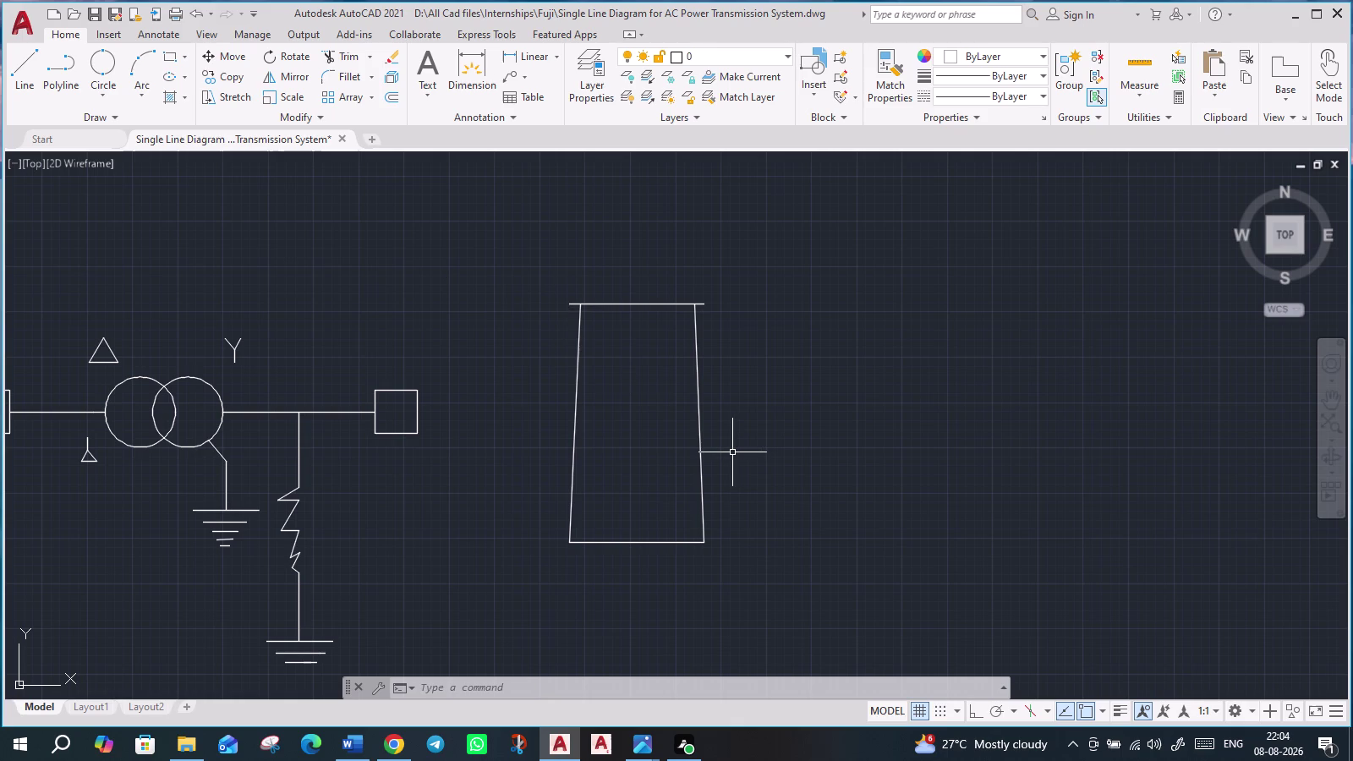
Set the offset distance by picking two points above the tower's top edge.
scroll(down, 3)
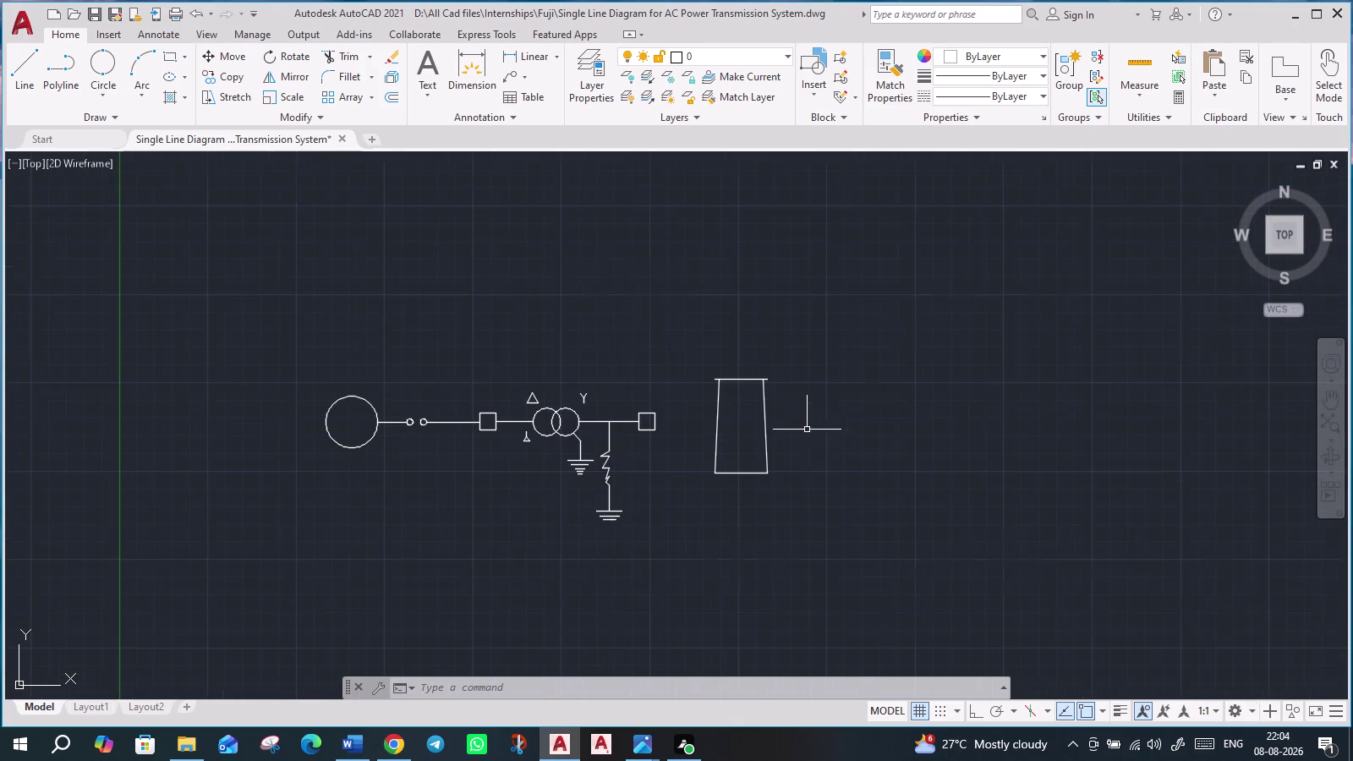
middle_drag(811, 469, 775, 605)
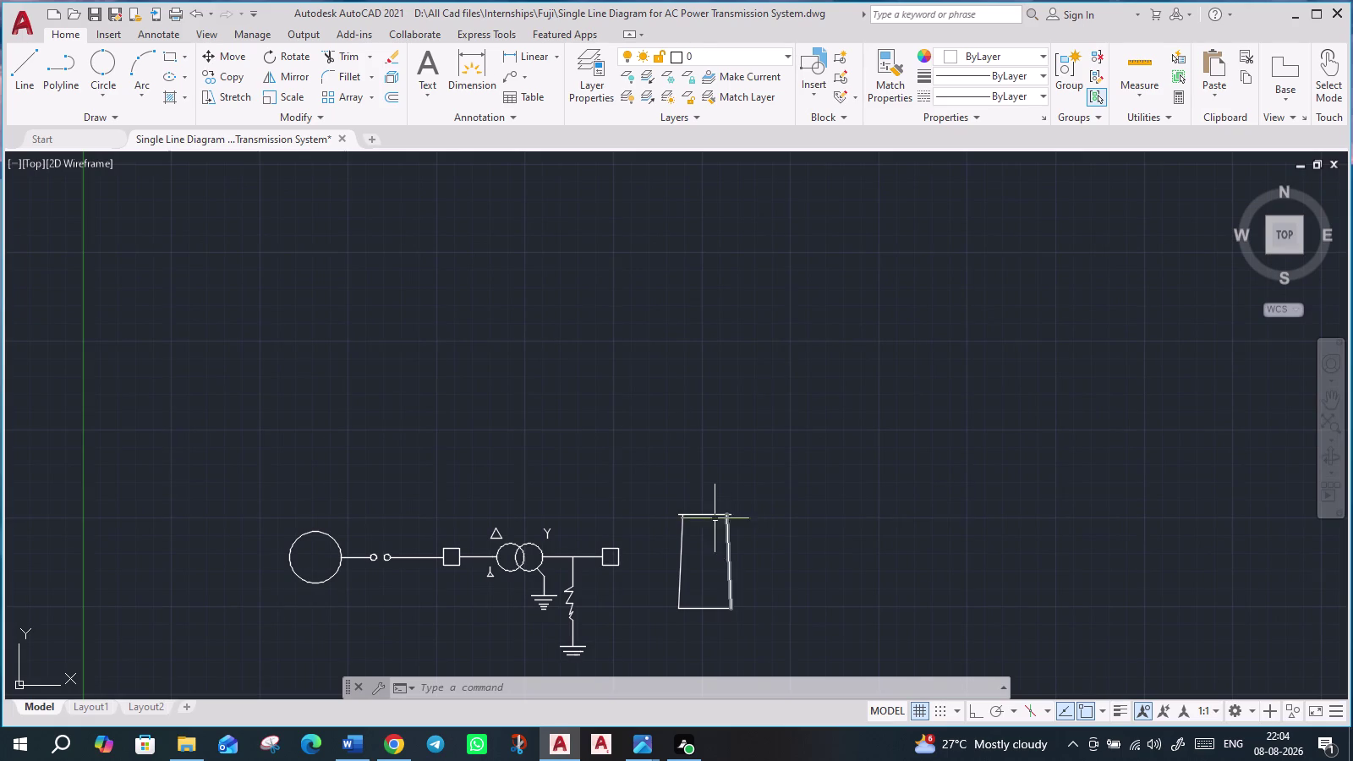
click(708, 515)
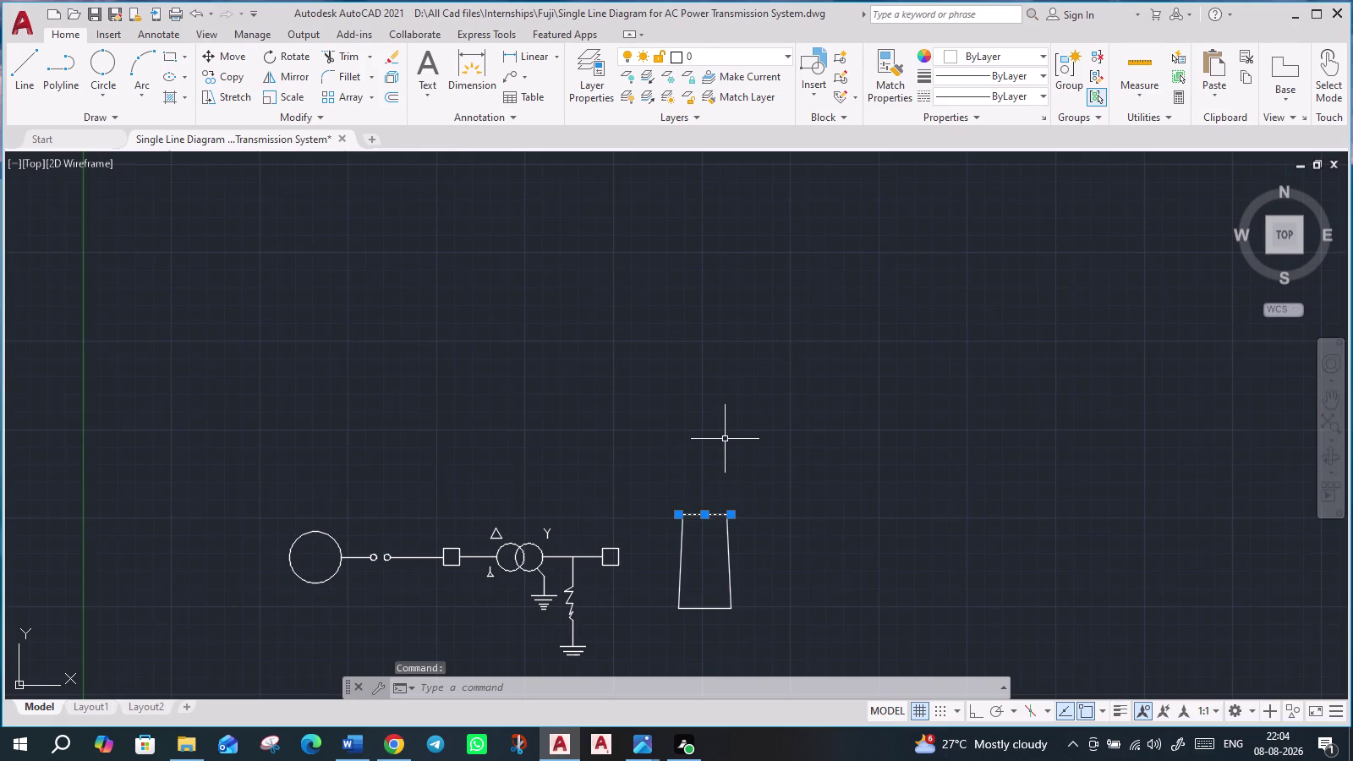
key(o)
key(Return)
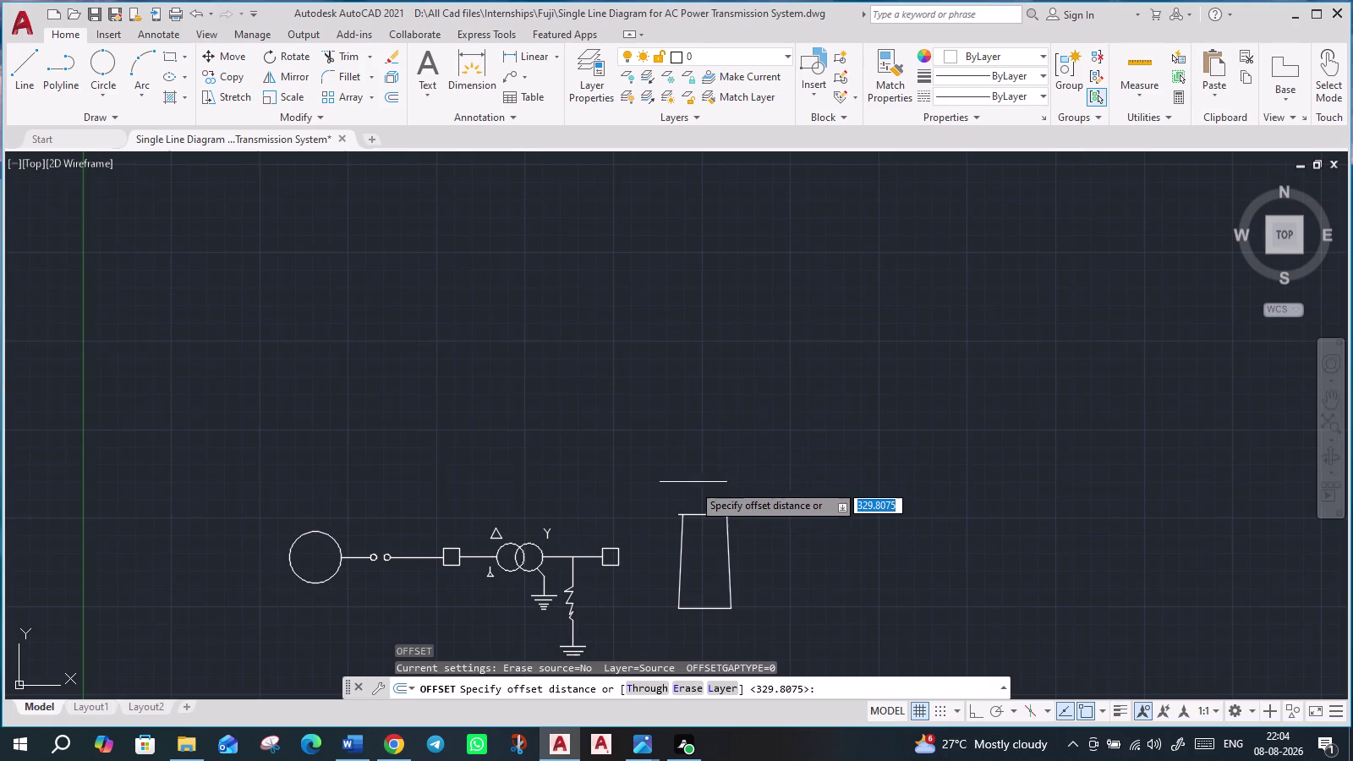
click(701, 517)
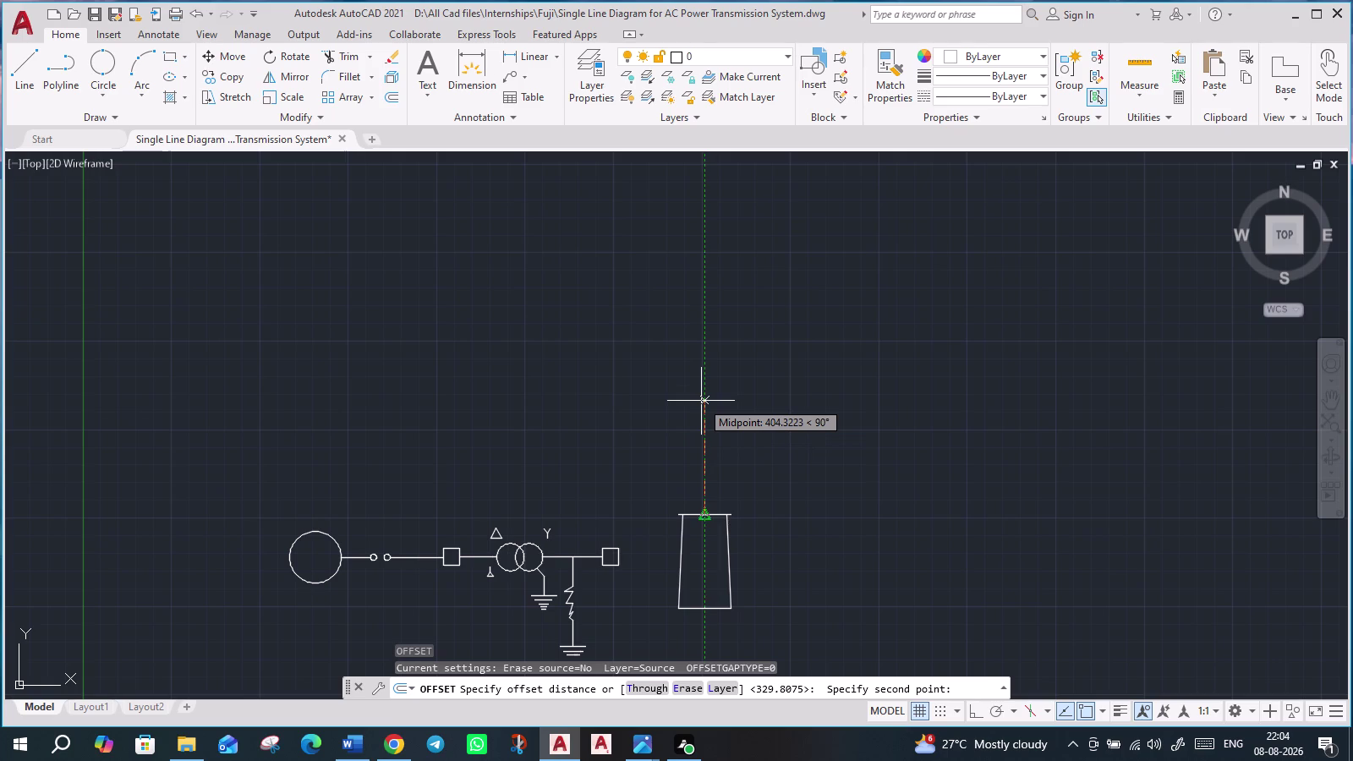
click(701, 401)
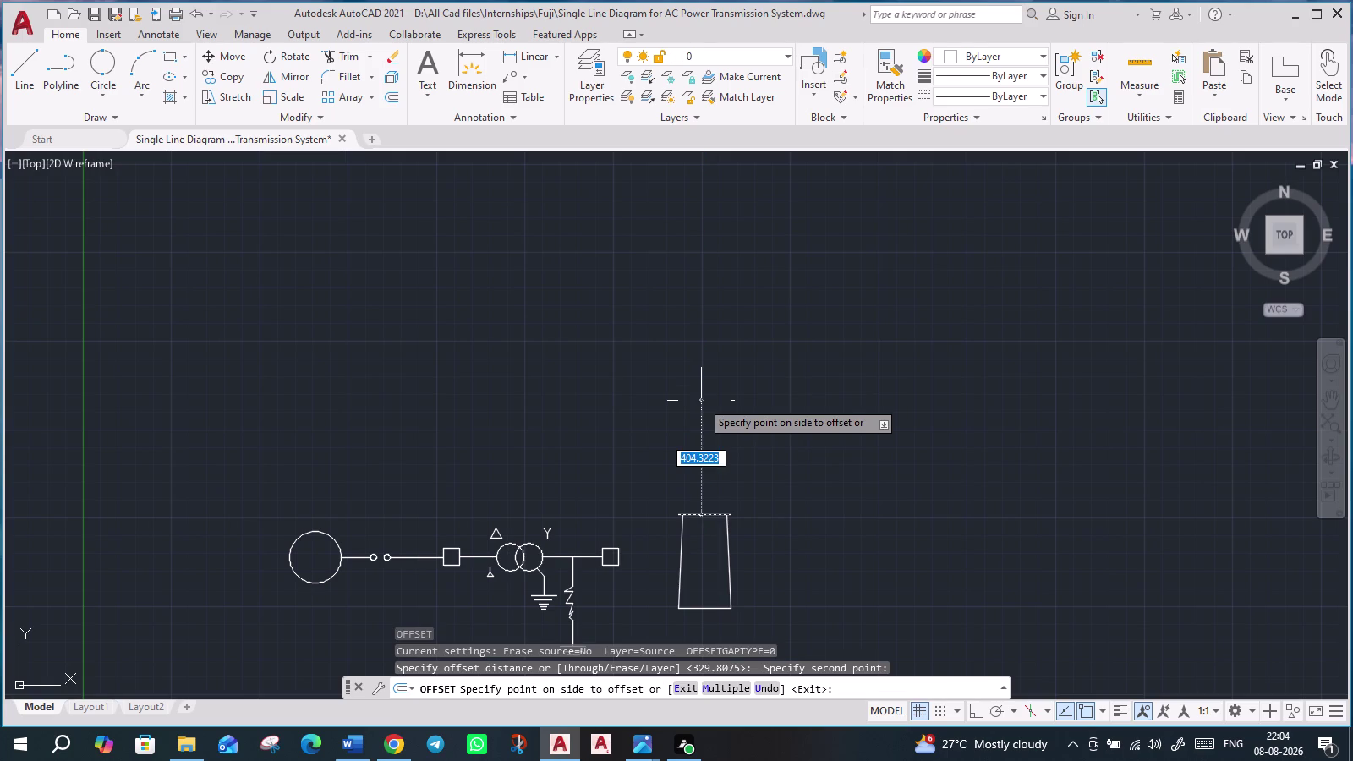
key(Return)
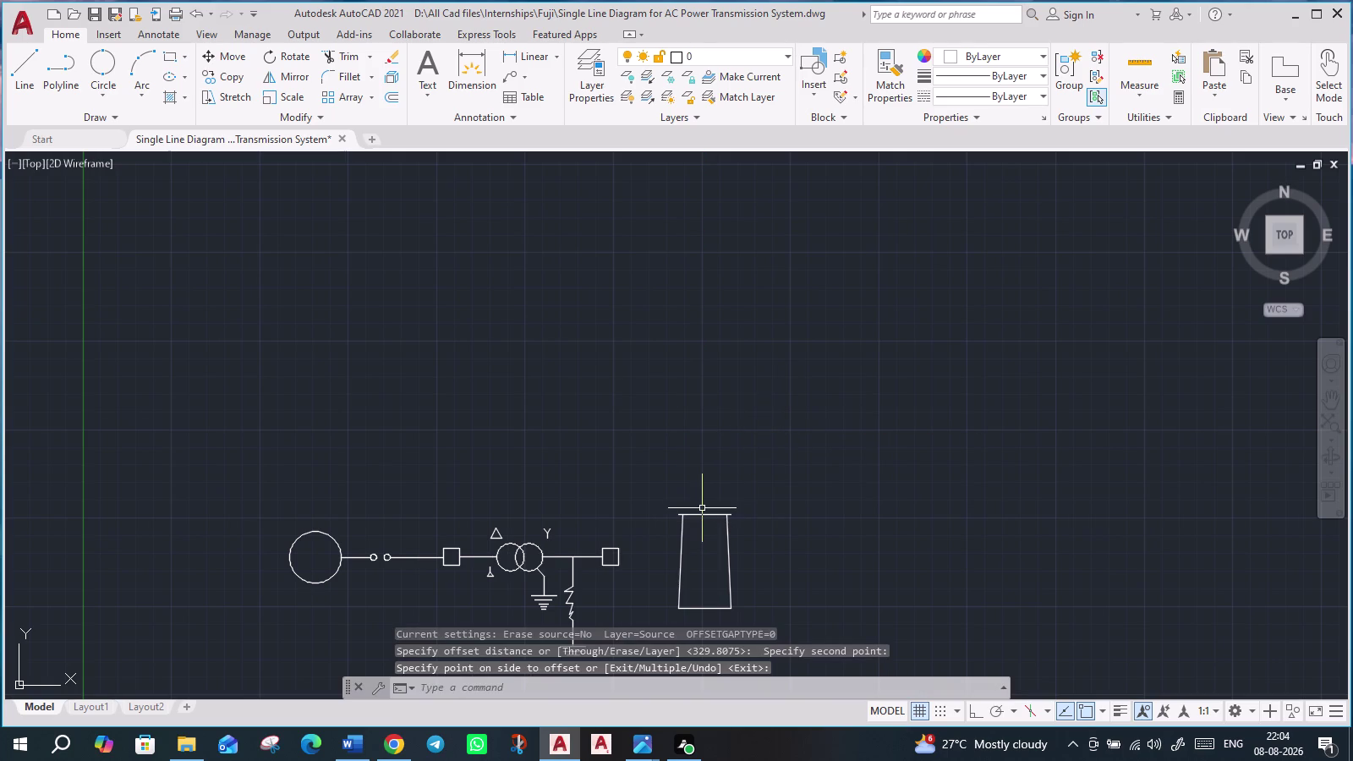
Offset the tower's top edge 404.3223 units upward.
key(o)
key(Return)
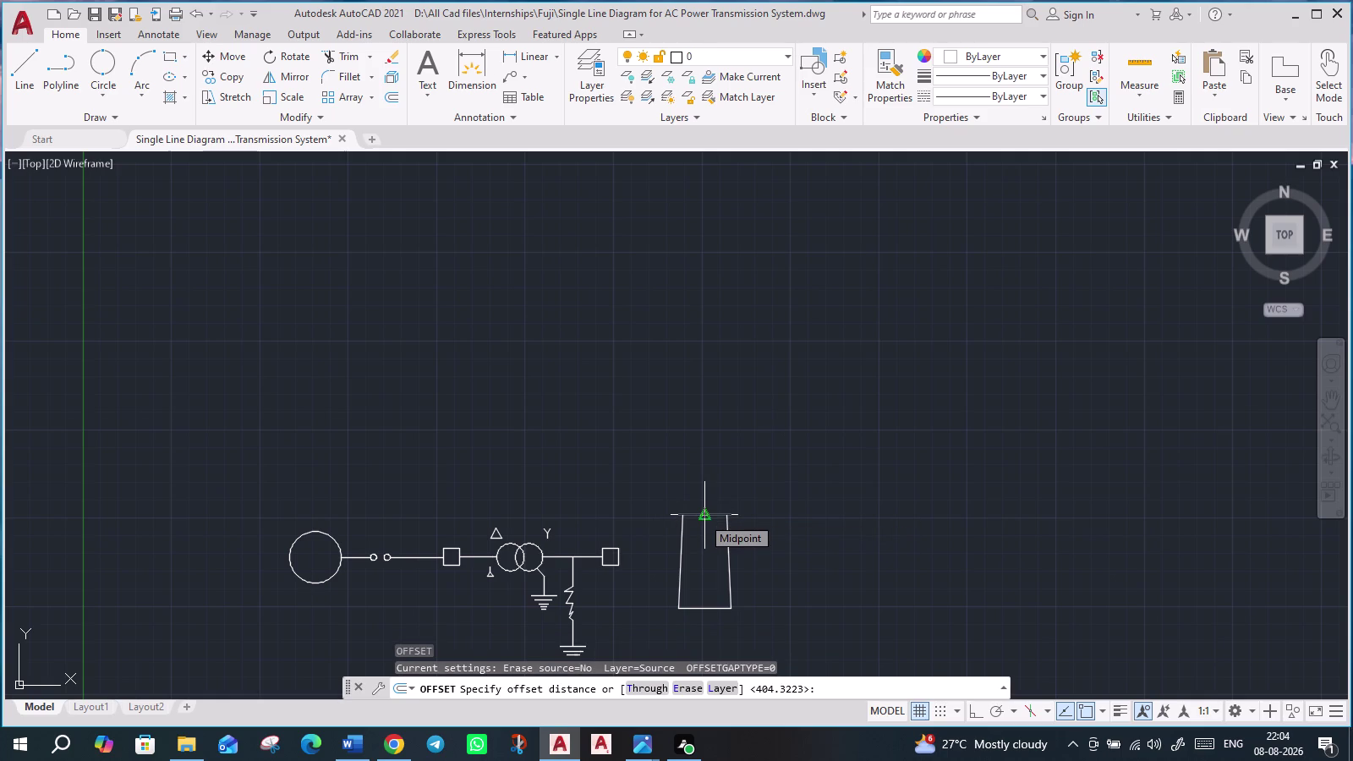
key(Return)
click(707, 516)
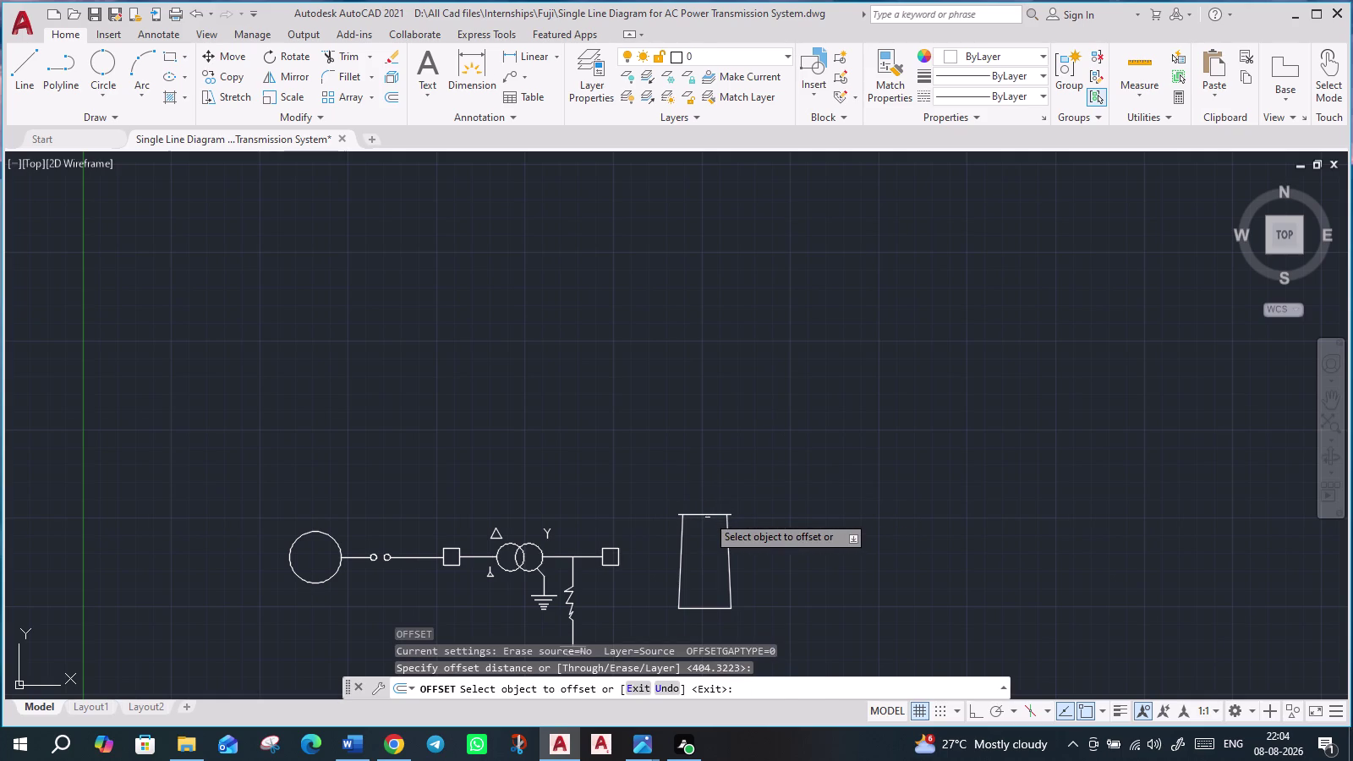
click(730, 364)
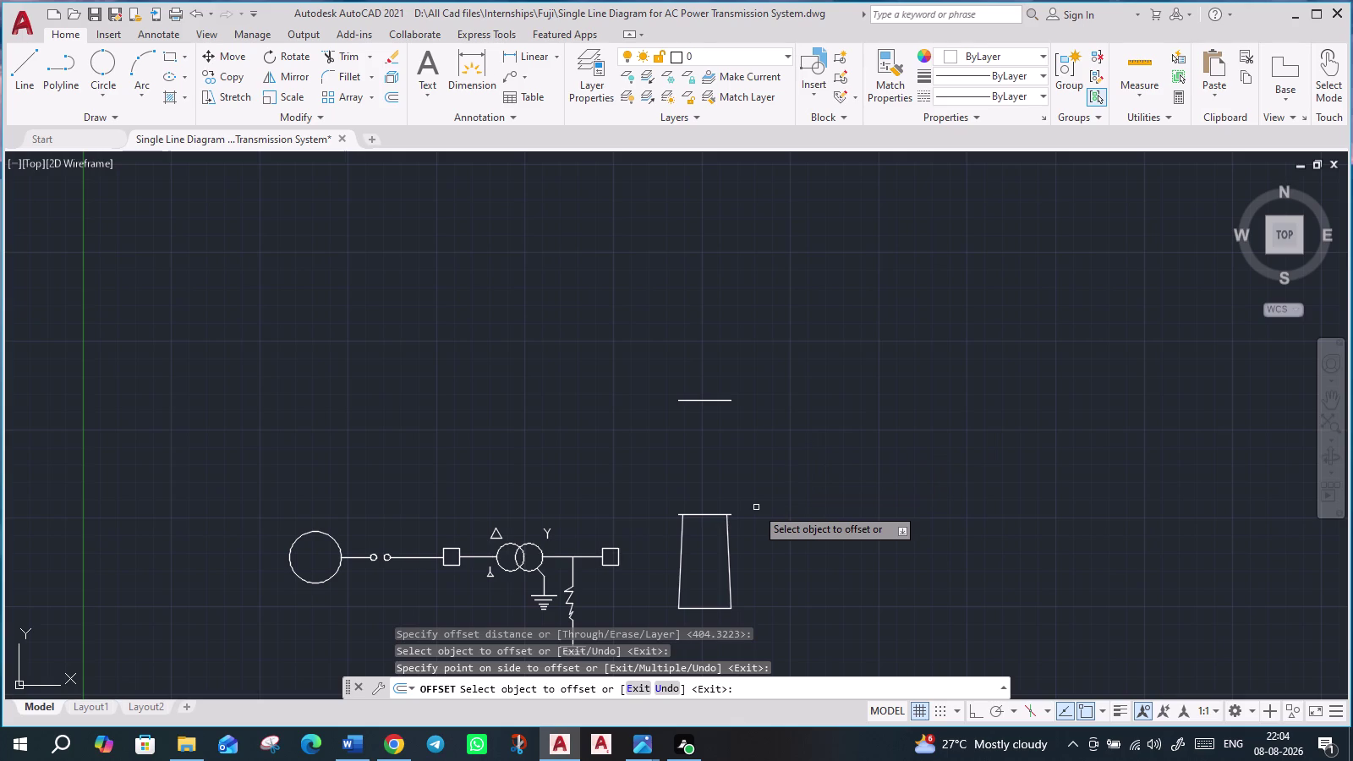
key(Escape)
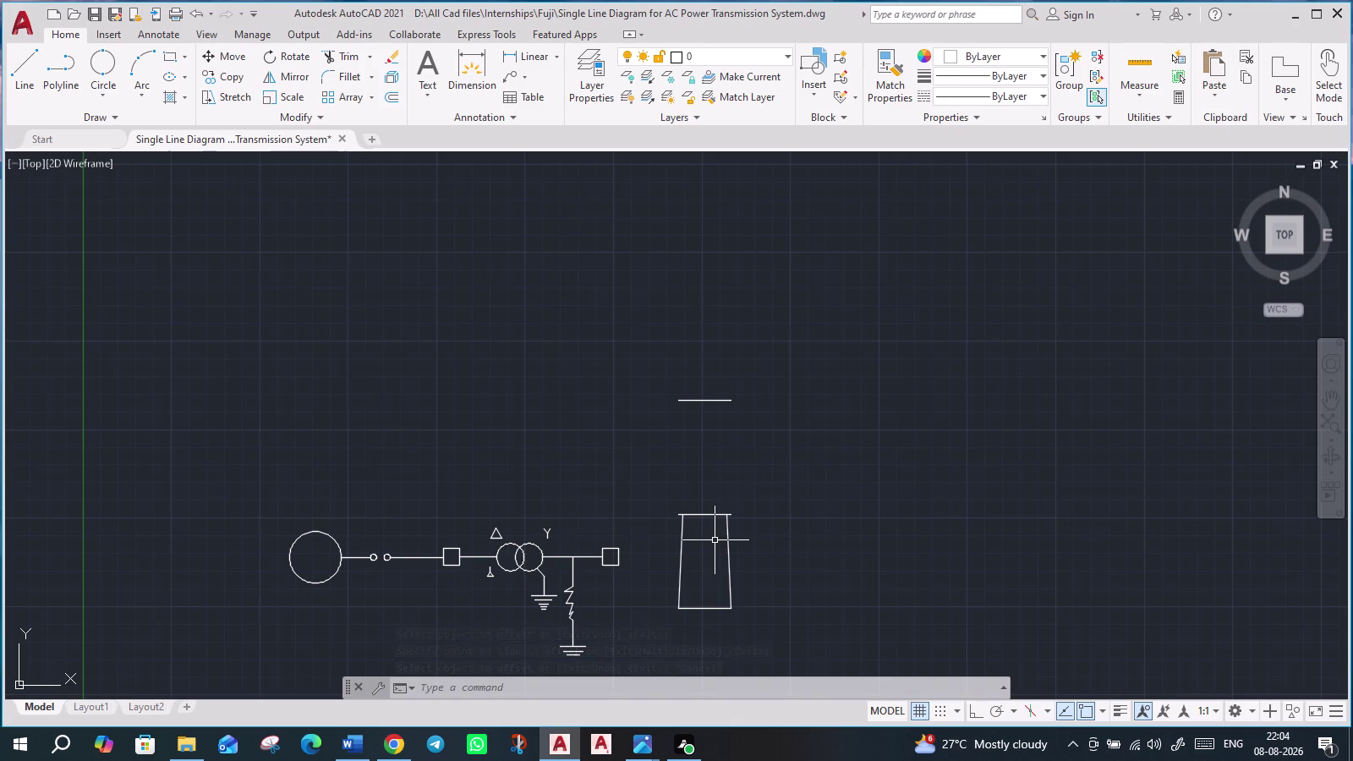
scroll(up, 3)
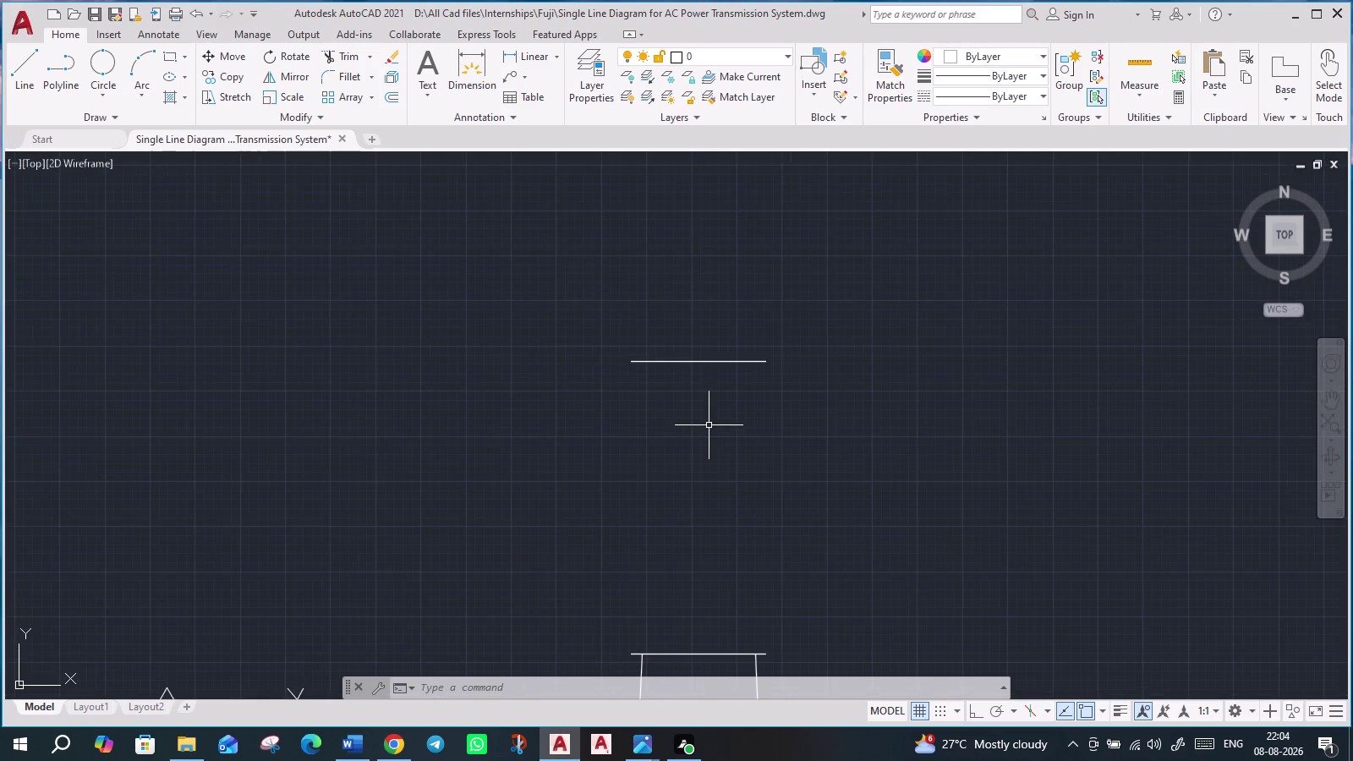
scroll(down, 3)
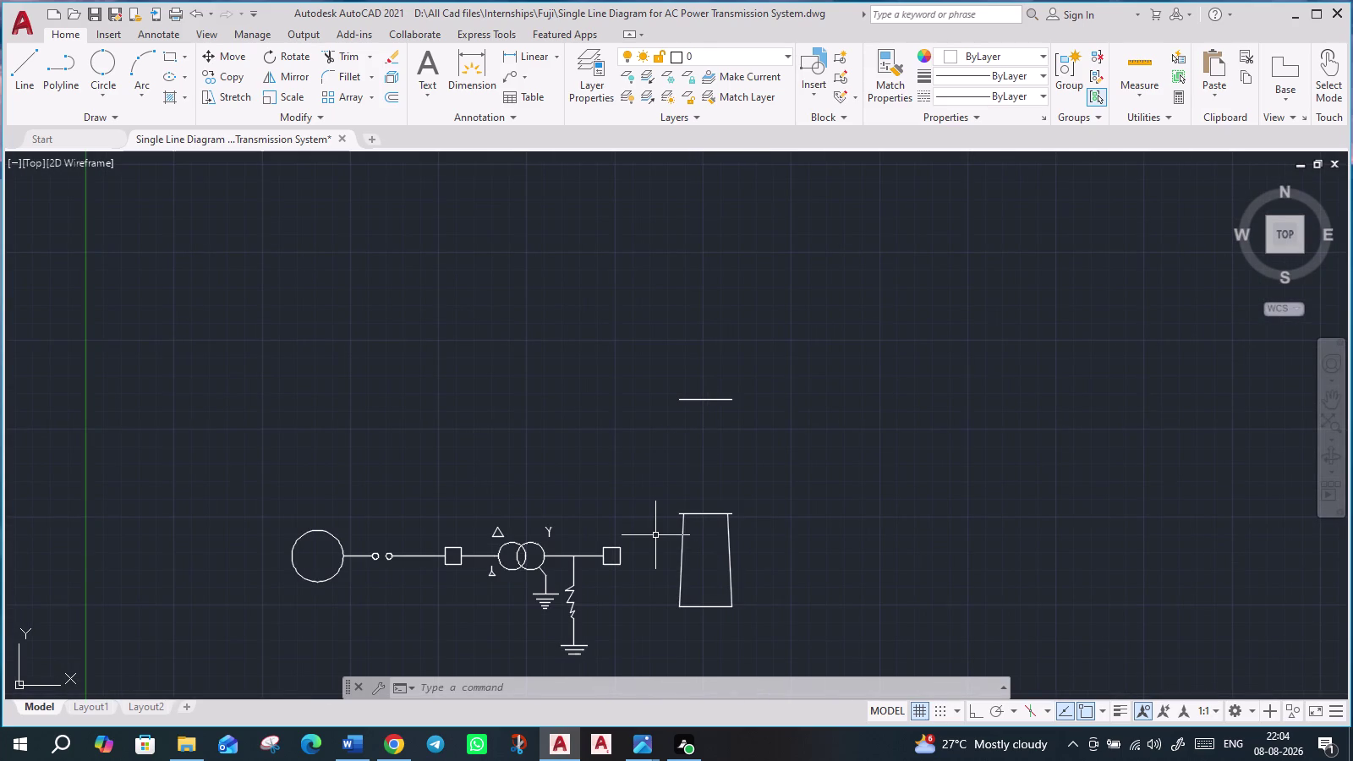
key(l)
key(Return)
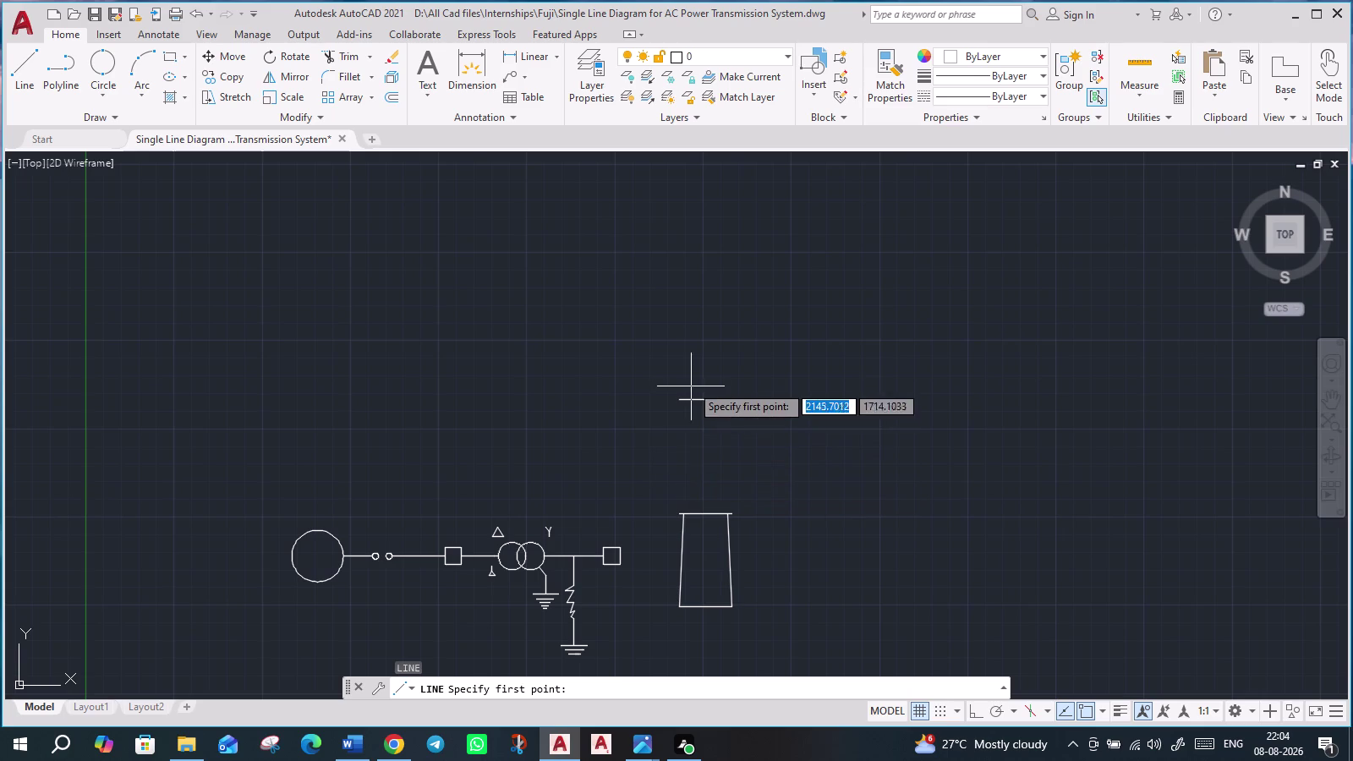
Draw the left slanted side from the tower's top edge up to the raised line.
scroll(up, 3)
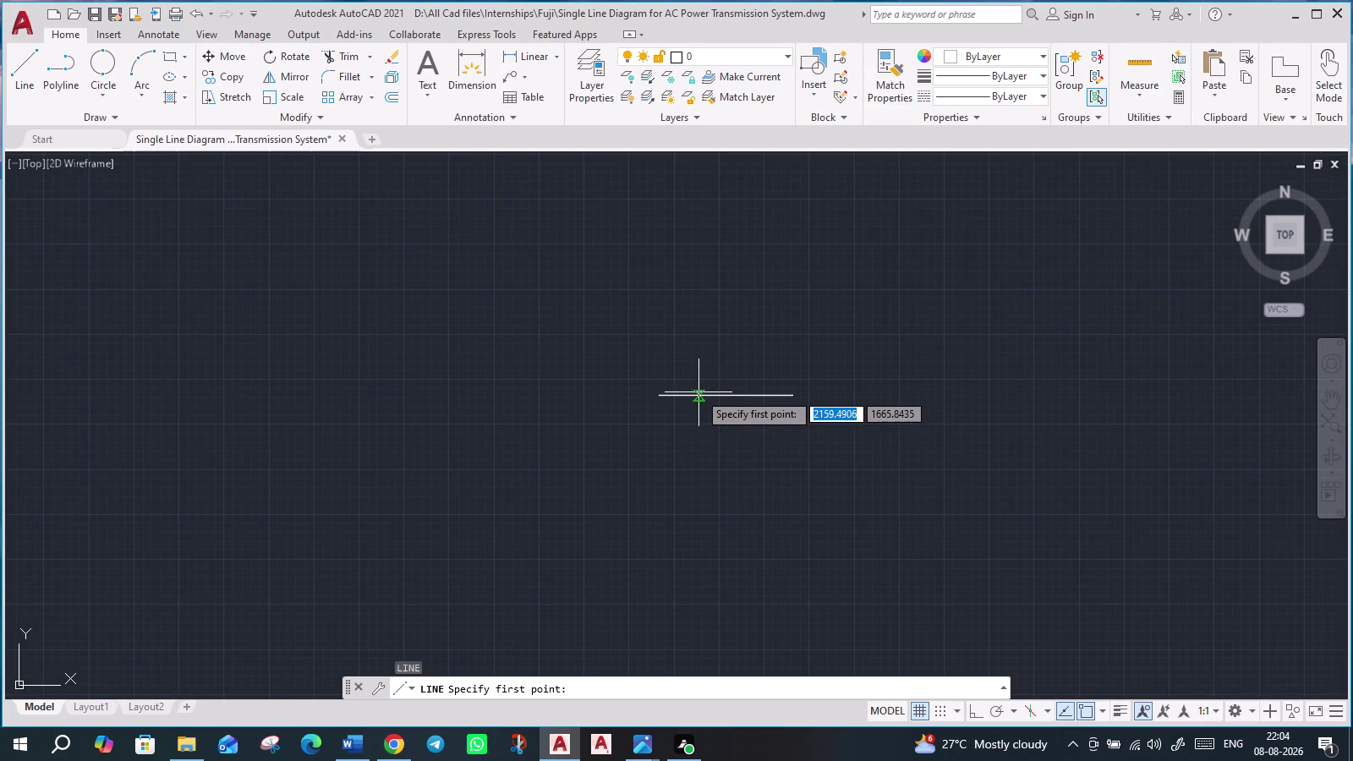
scroll(down, 3)
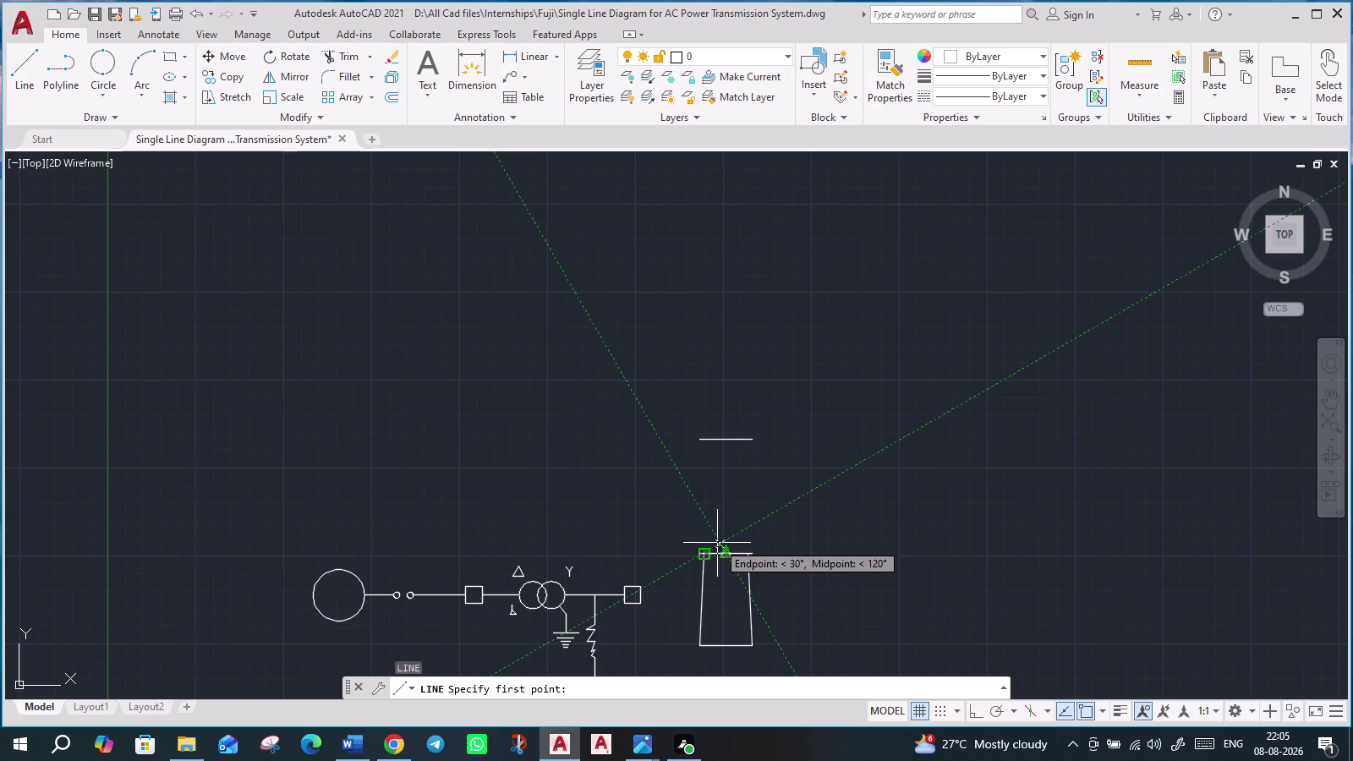
click(708, 554)
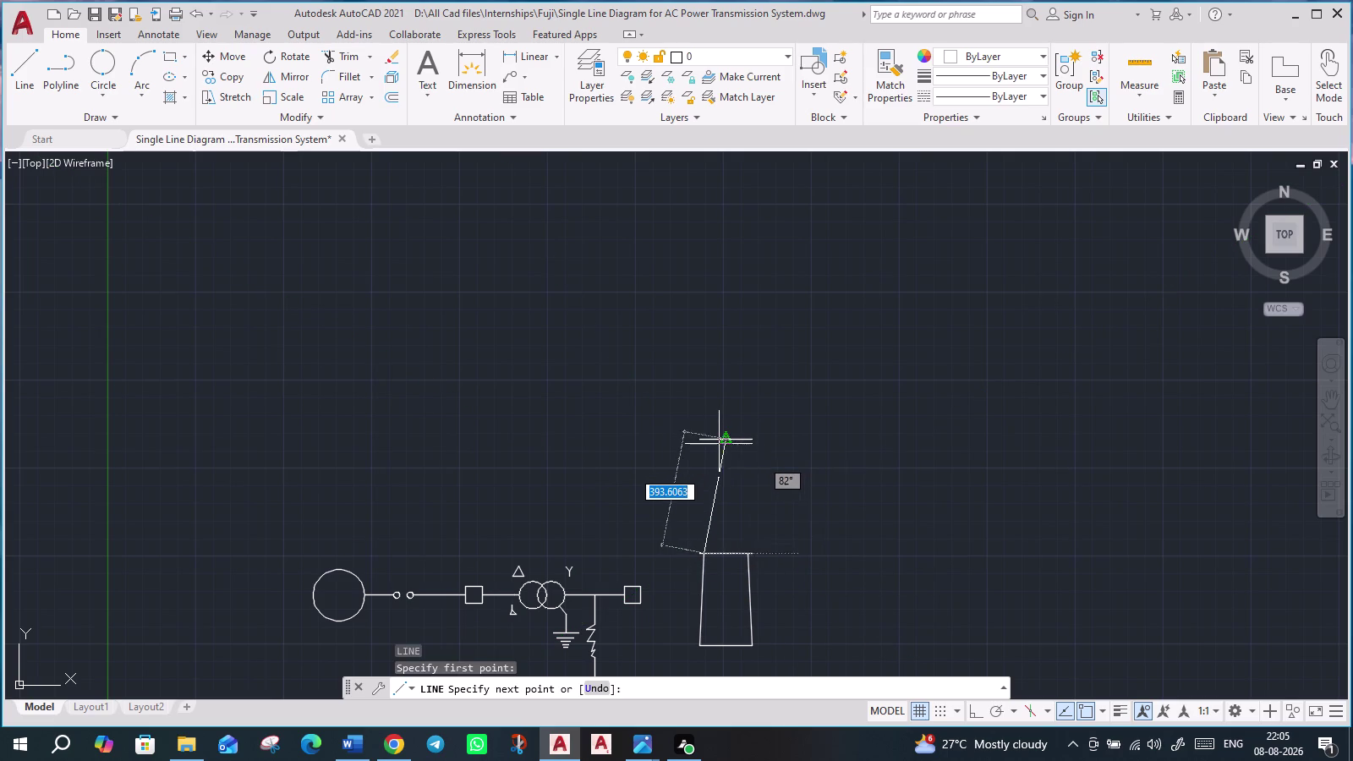
scroll(up, 3)
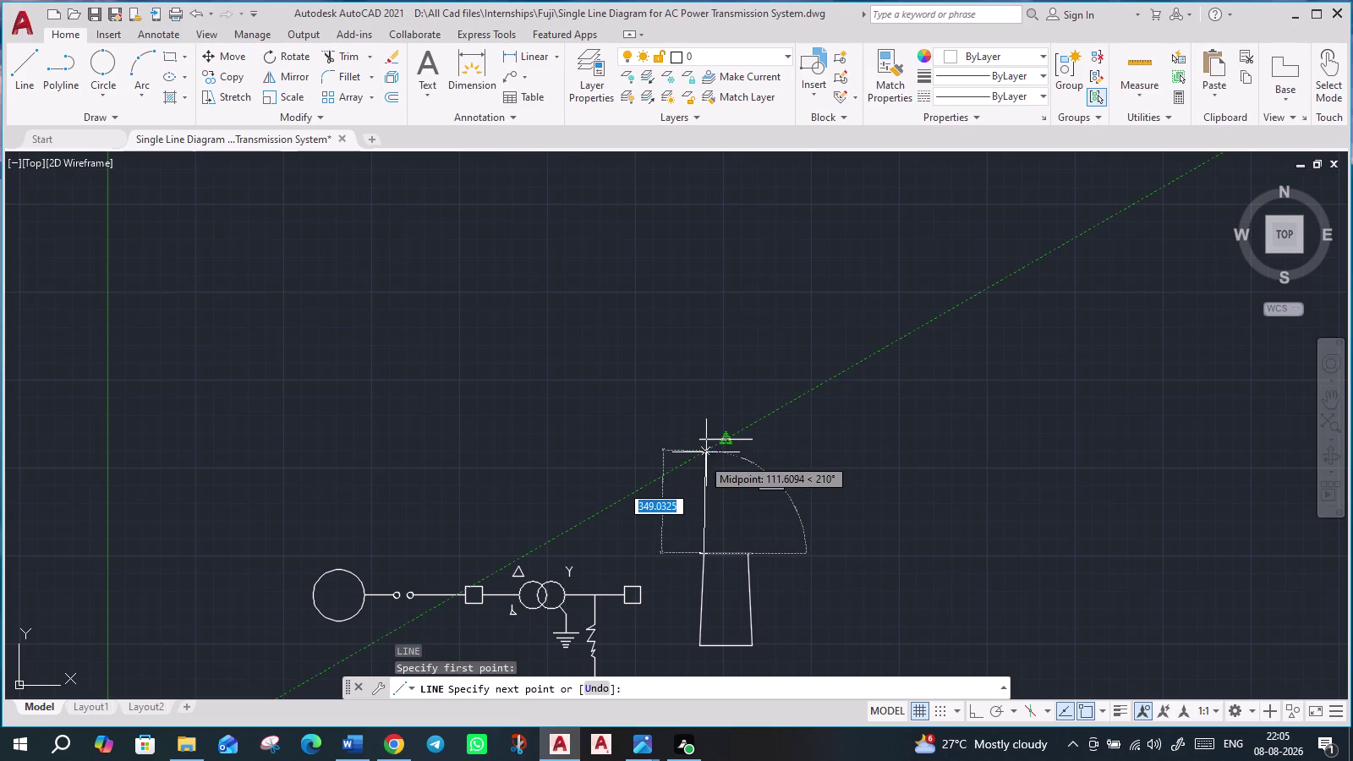
scroll(up, 3)
scroll(up, 3)
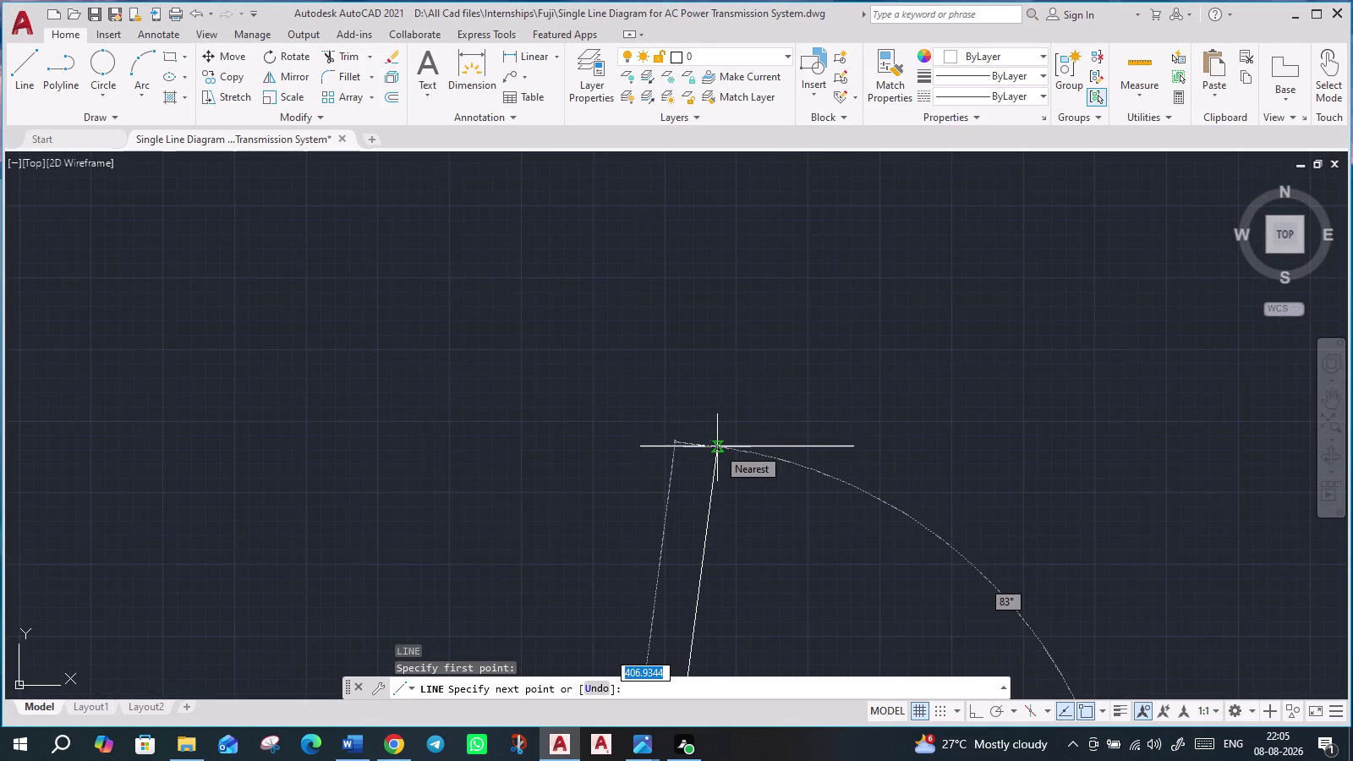
click(717, 447)
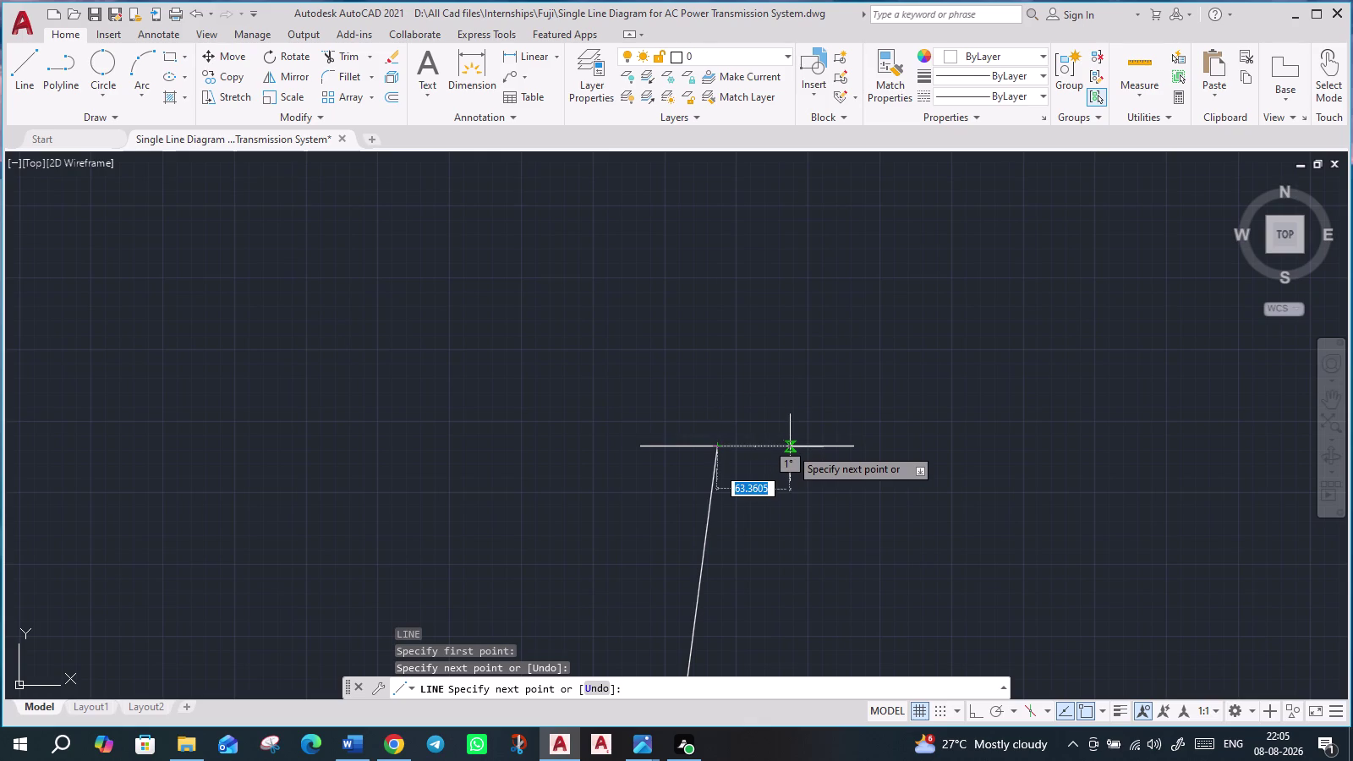
Continue along the raised line, then down the right slanted side to the middle crossbar.
click(790, 448)
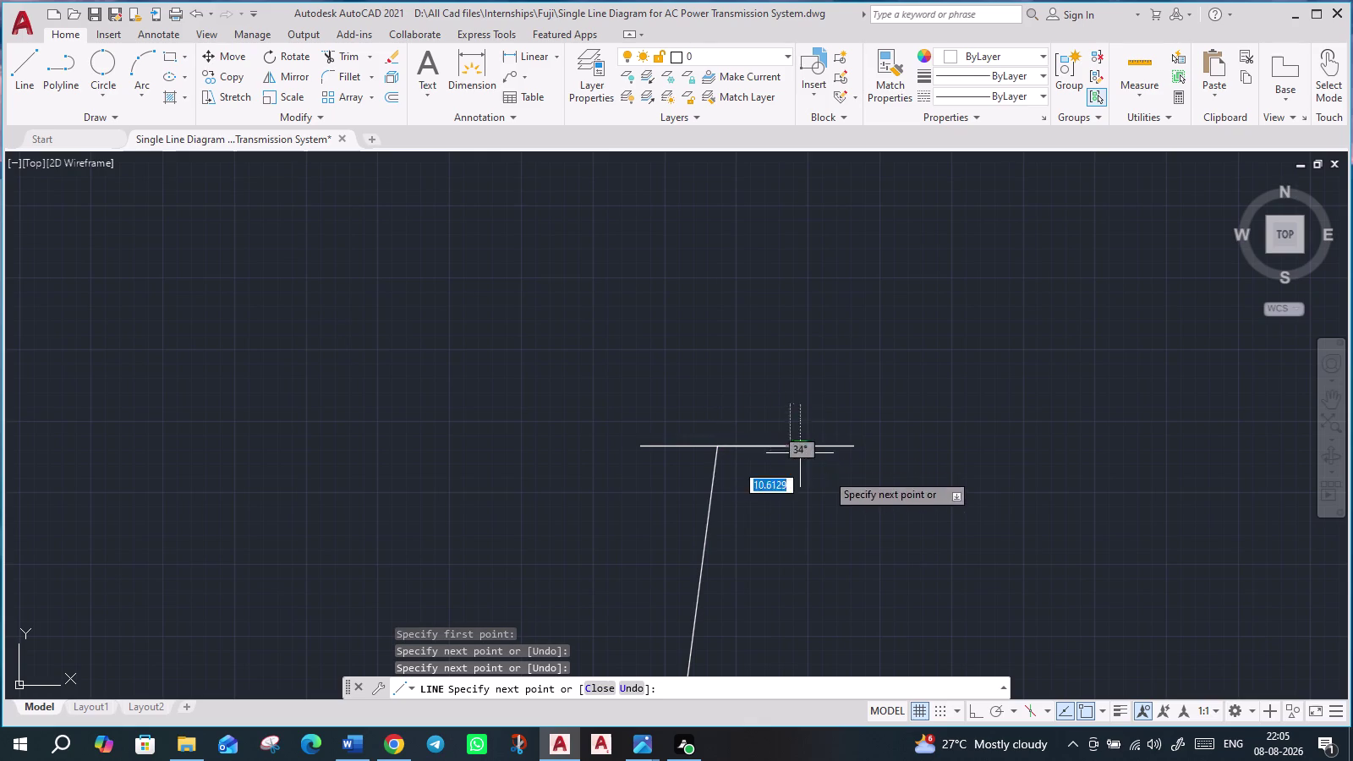
middle_drag(796, 578, 795, 386)
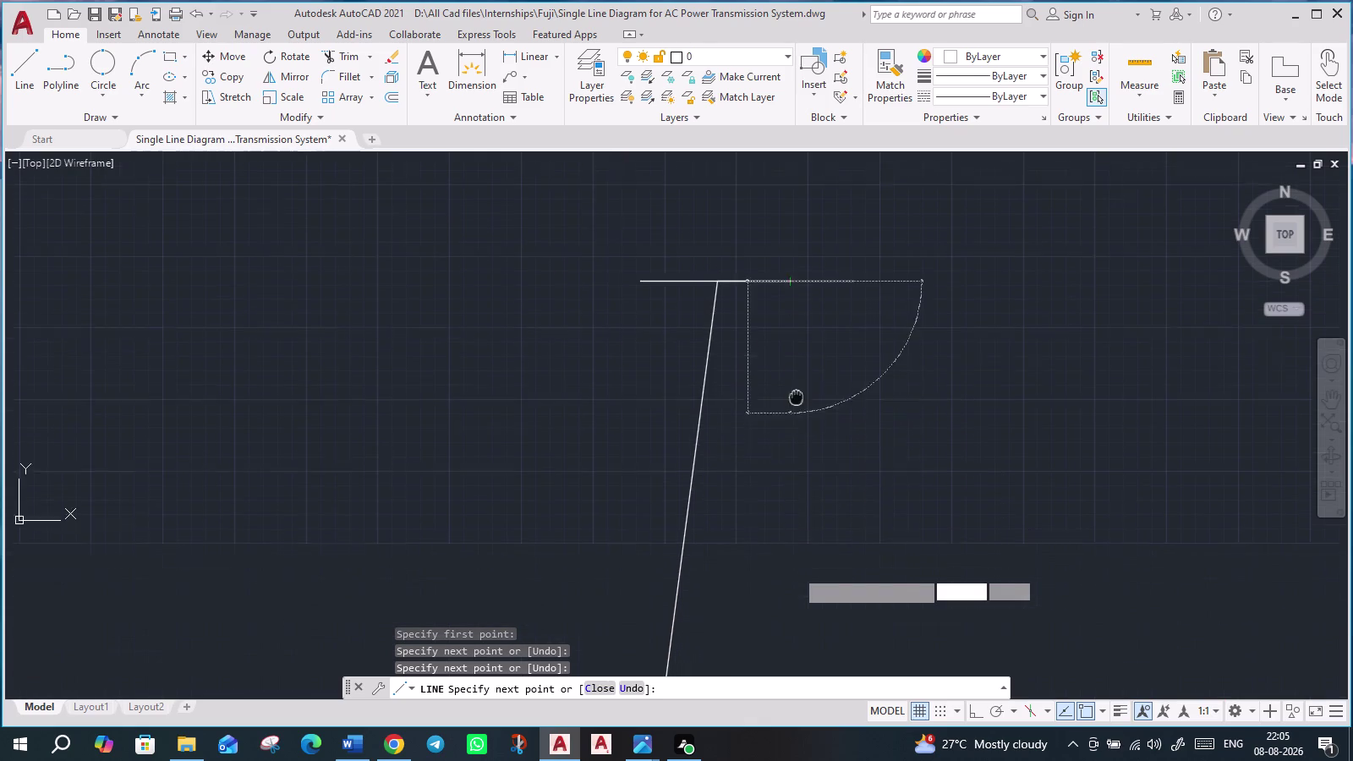
middle_drag(796, 386, 796, 355)
scroll(down, 3)
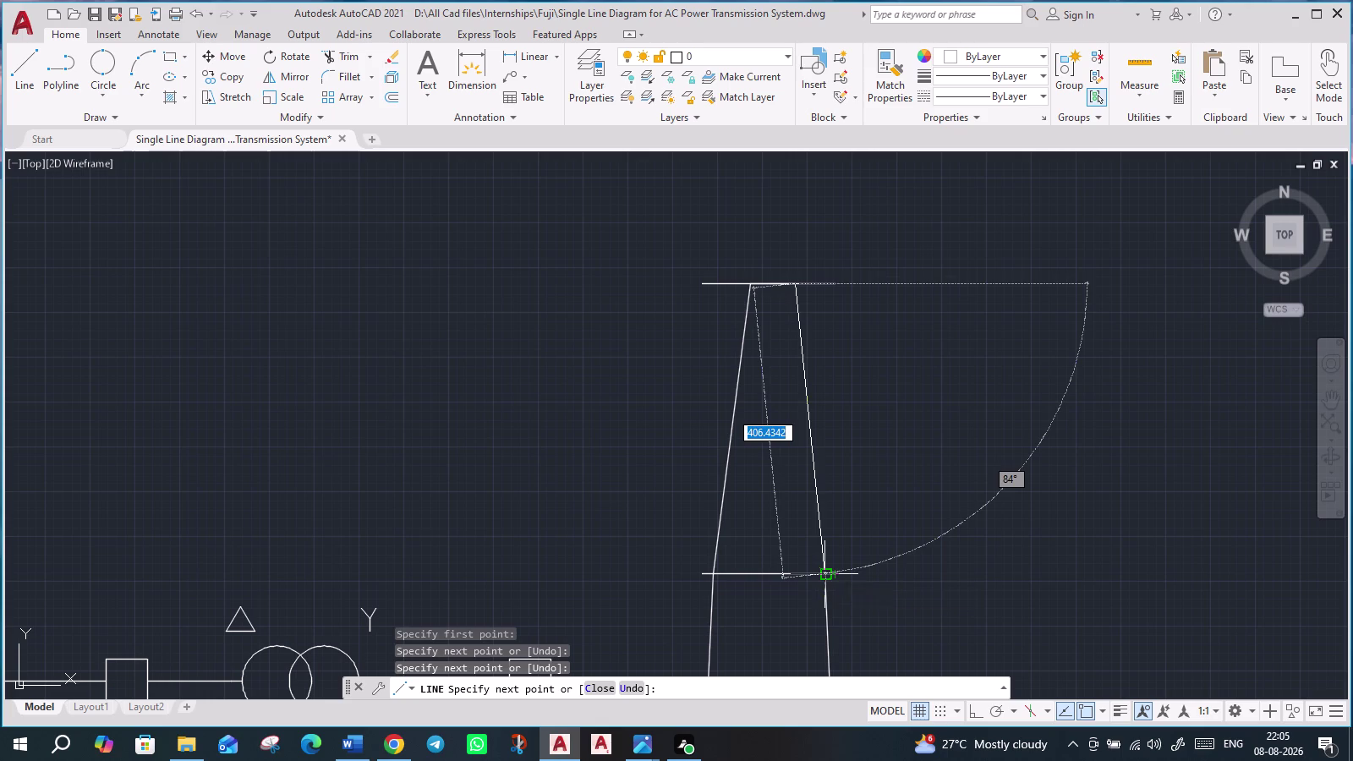
click(827, 576)
scroll(up, 3)
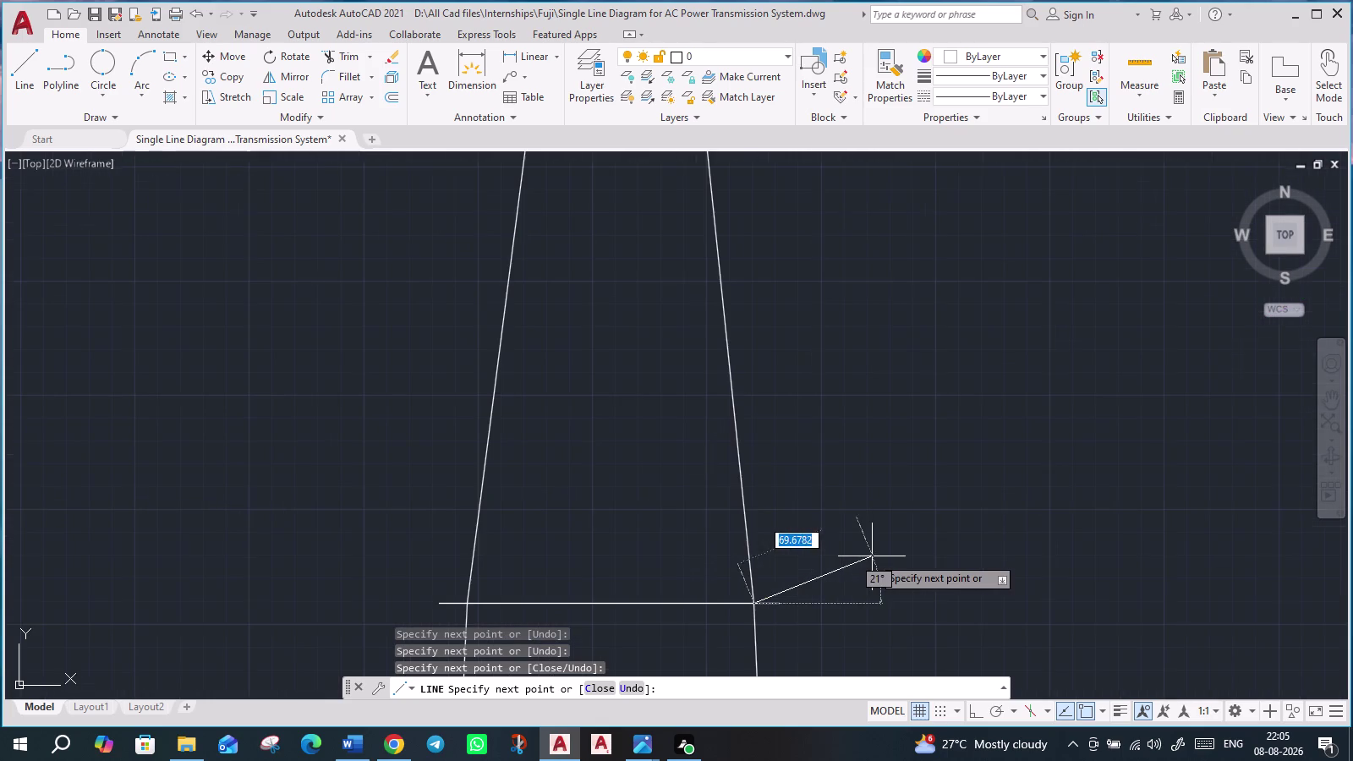
key(Escape)
scroll(down, 3)
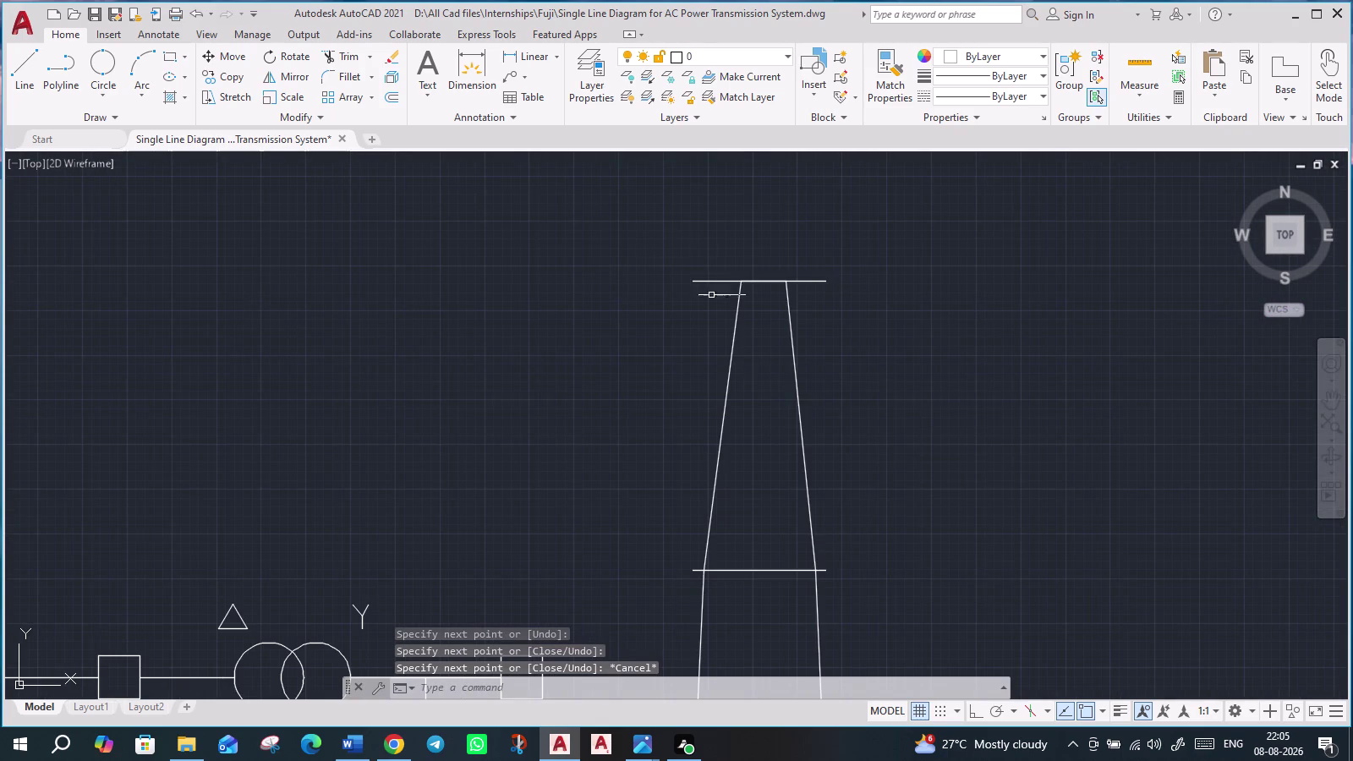
Stretch the left slanted side's top end inward onto the top crossbar.
scroll(up, 3)
middle_drag(1017, 467, 938, 342)
scroll(down, 3)
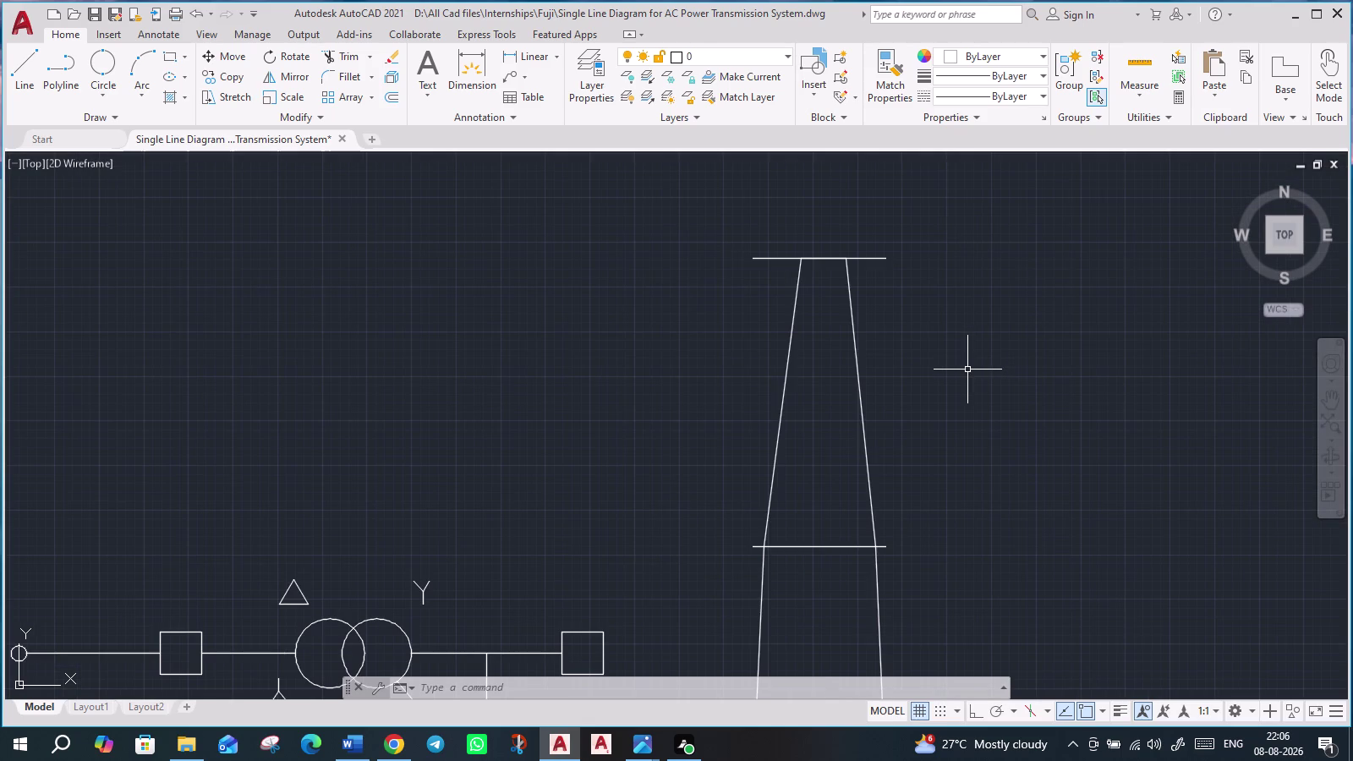
scroll(up, 3)
scroll(down, 3)
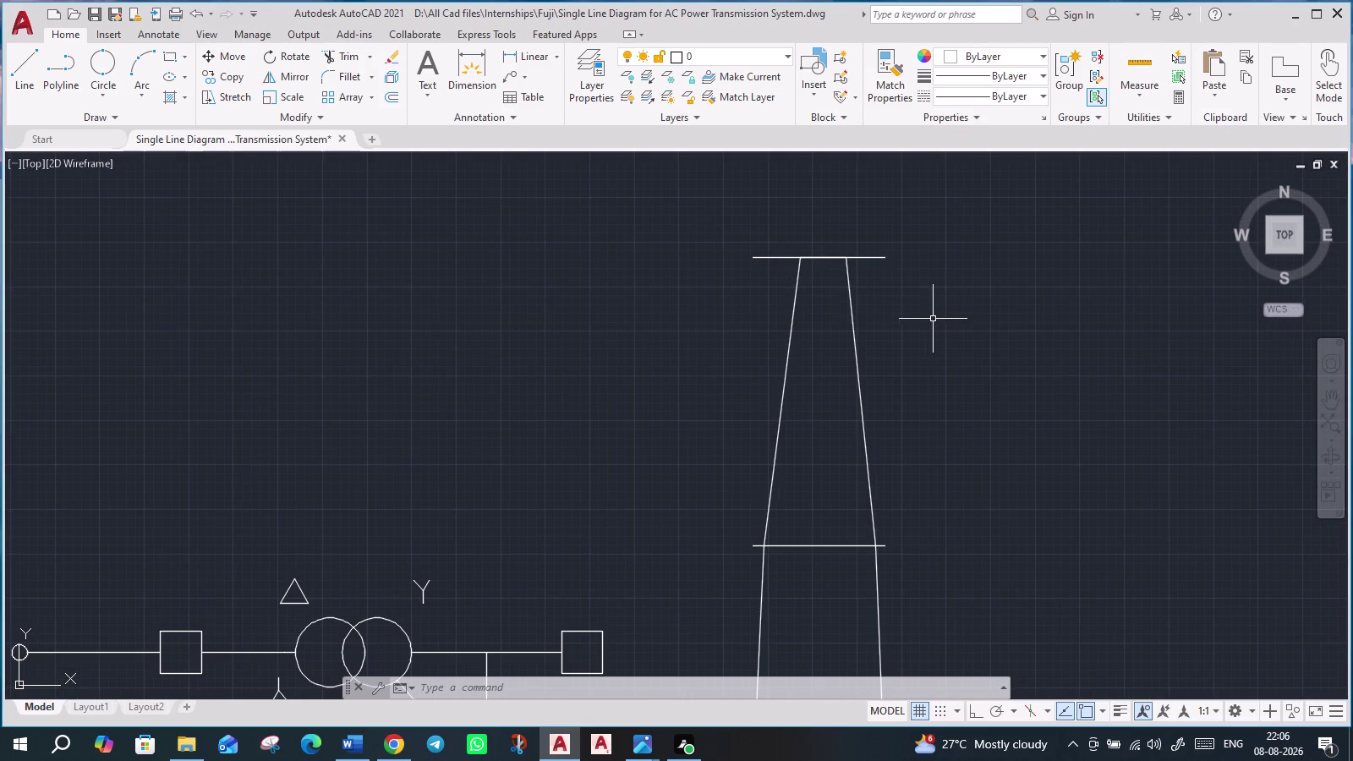
click(795, 284)
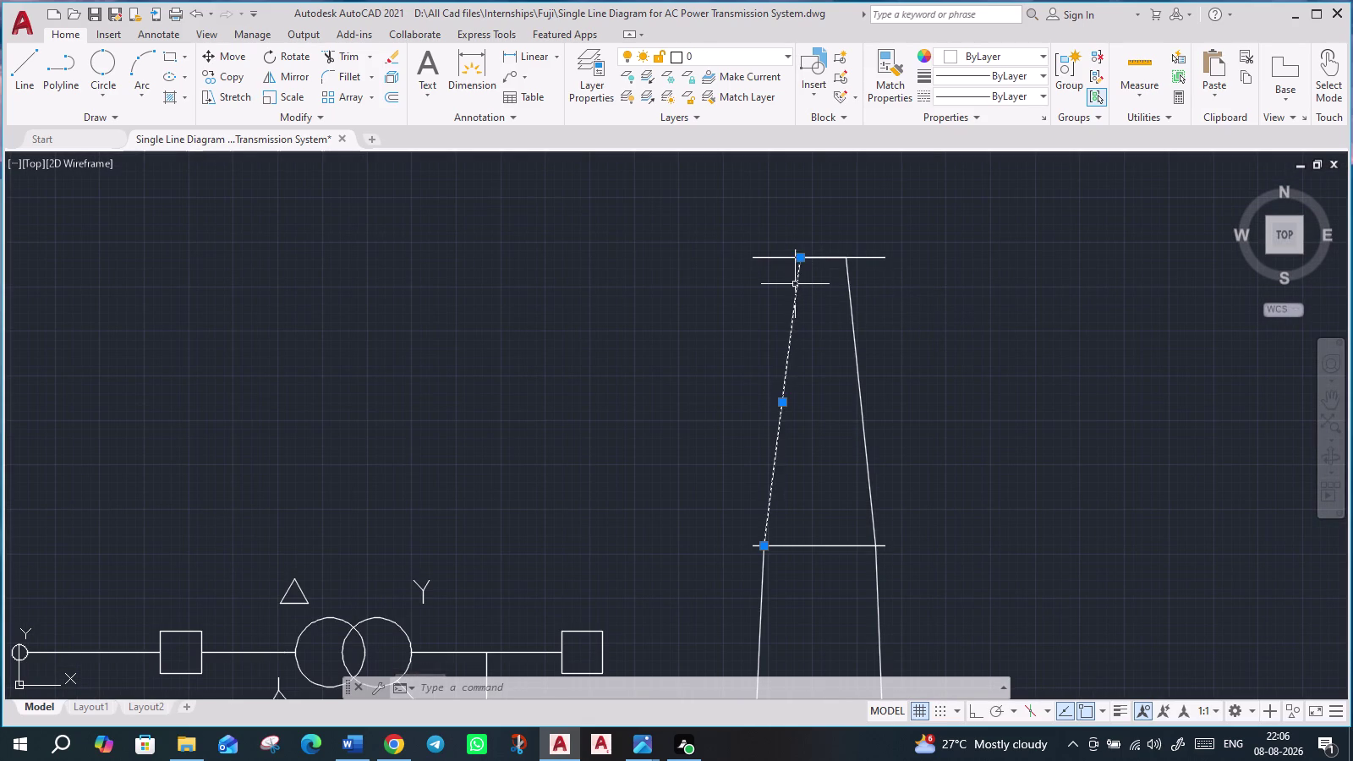
scroll(up, 3)
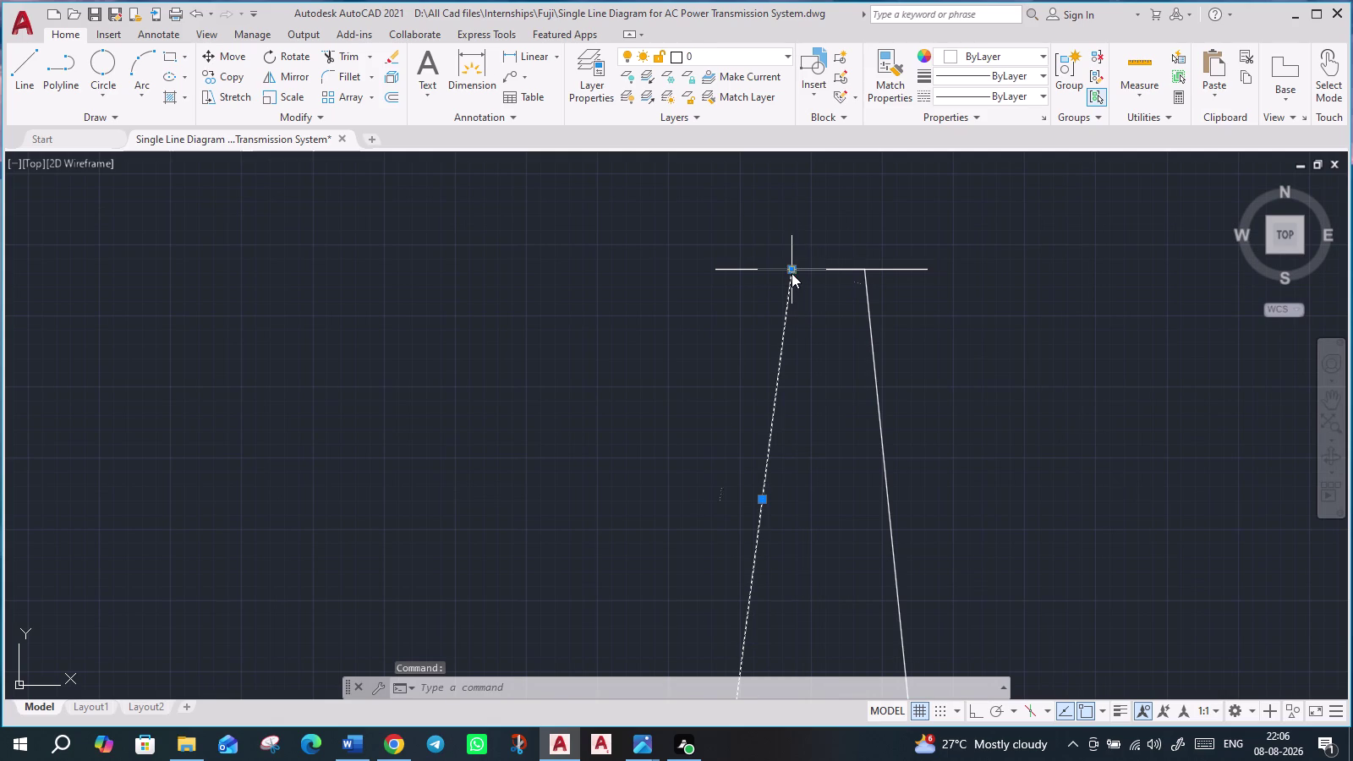
click(790, 273)
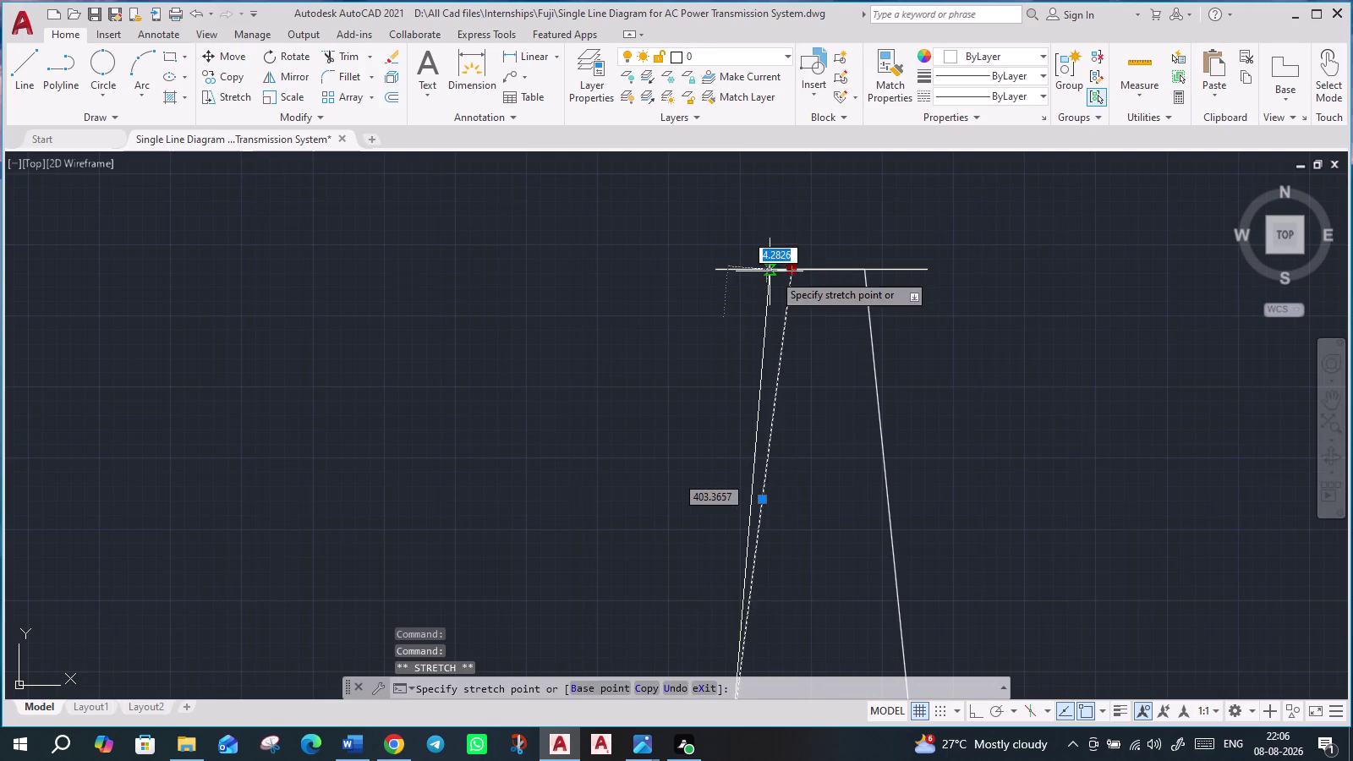
click(766, 269)
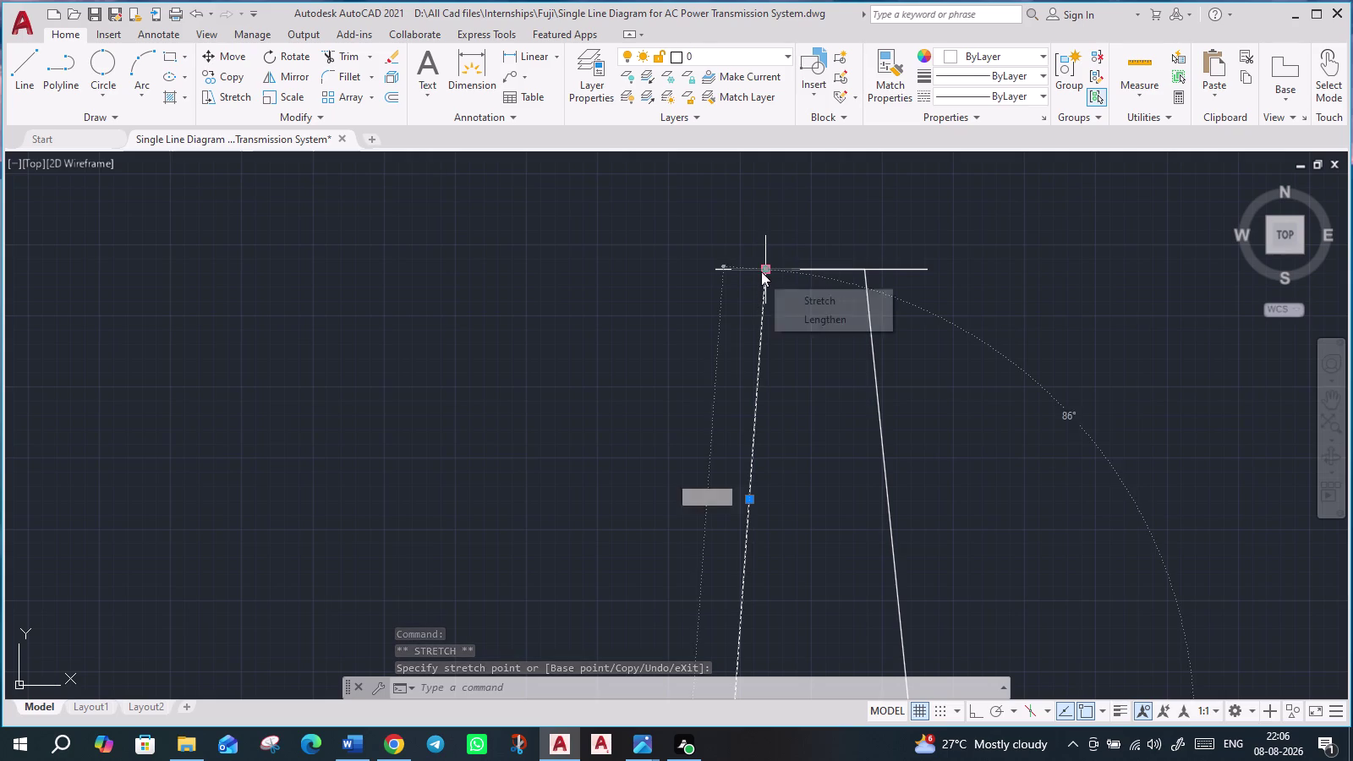
click(761, 271)
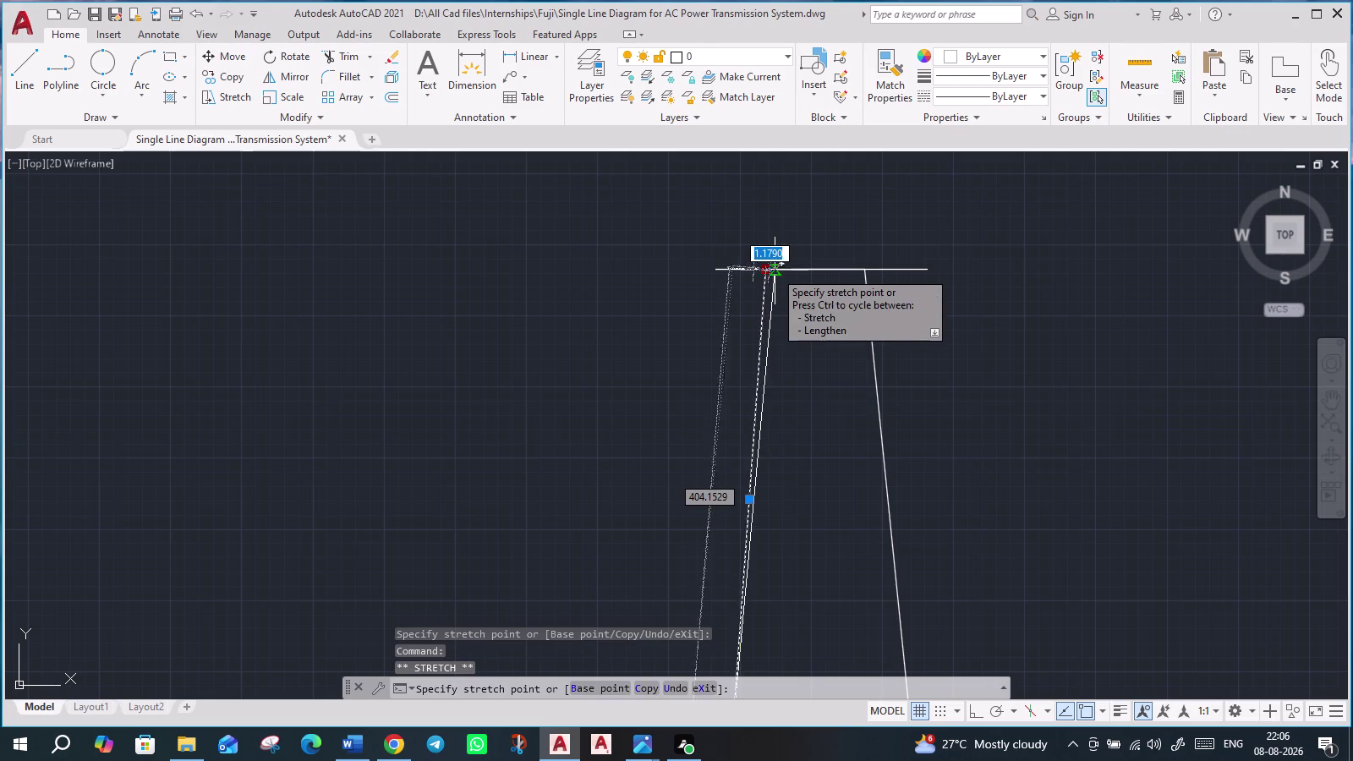
click(774, 271)
scroll(up, 3)
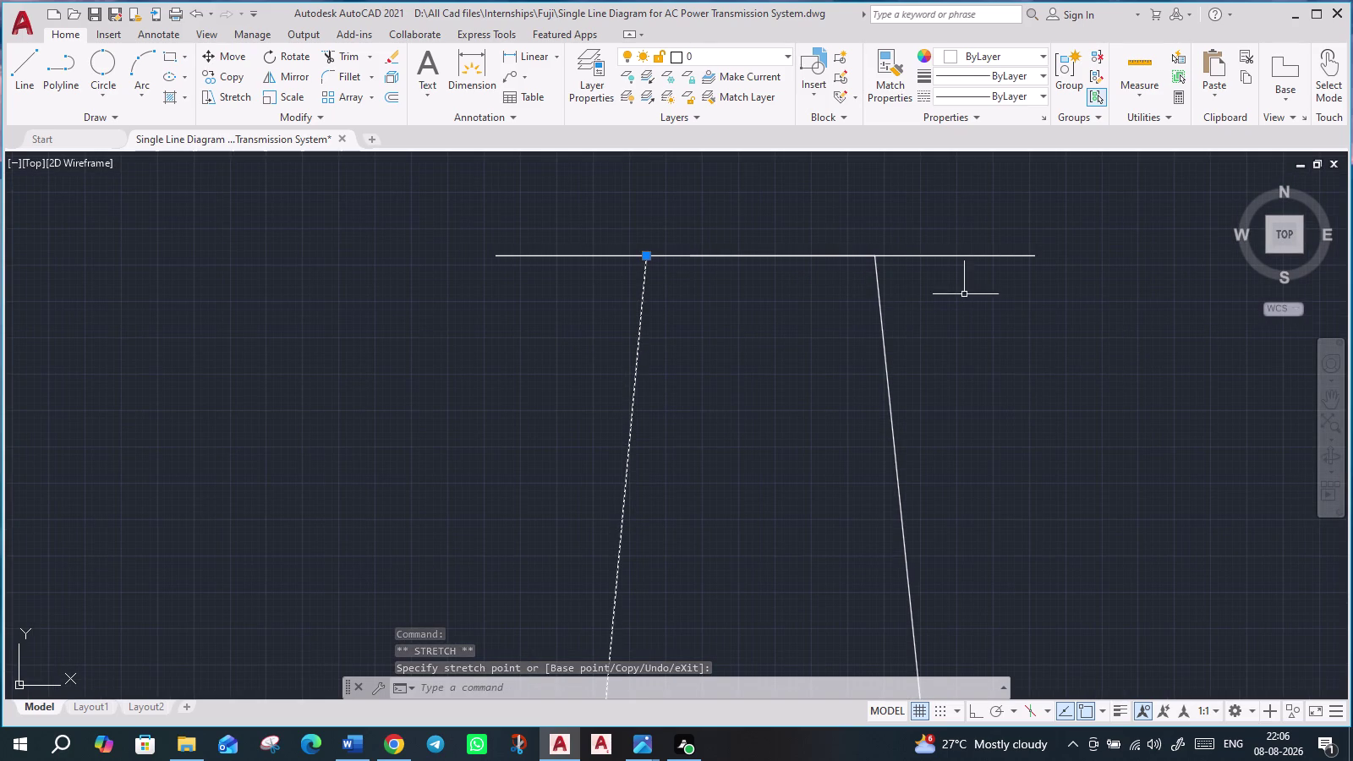
Pull the right side's top end inward and snap the left top end onto the crossbar.
click(879, 285)
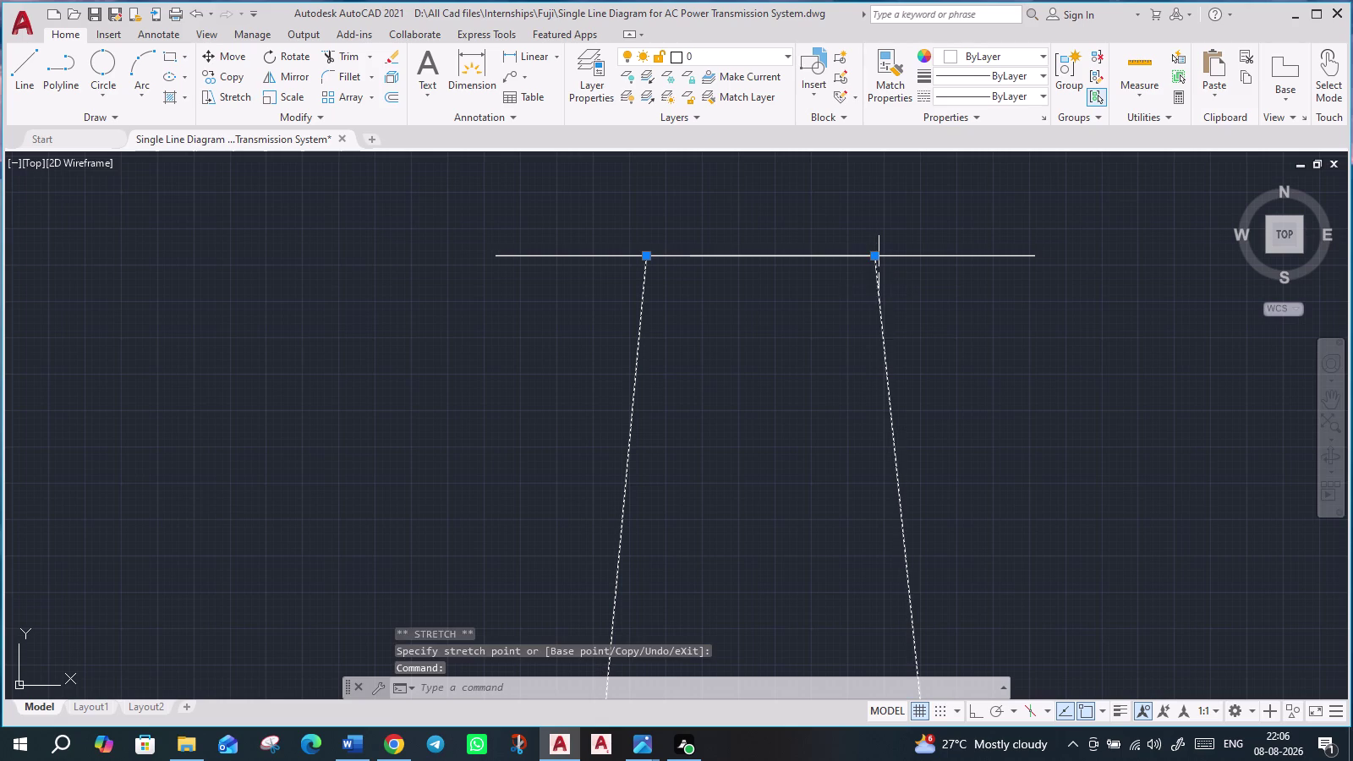
click(876, 253)
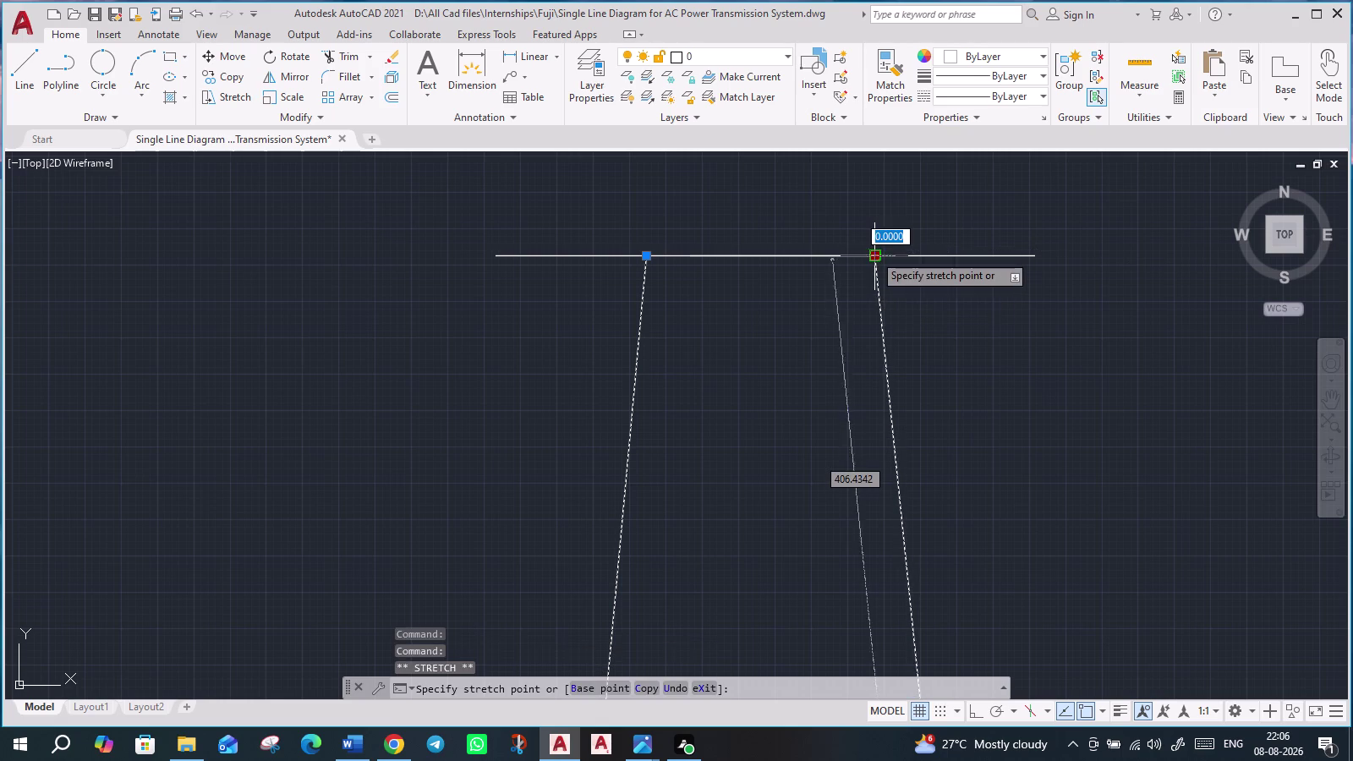
click(858, 259)
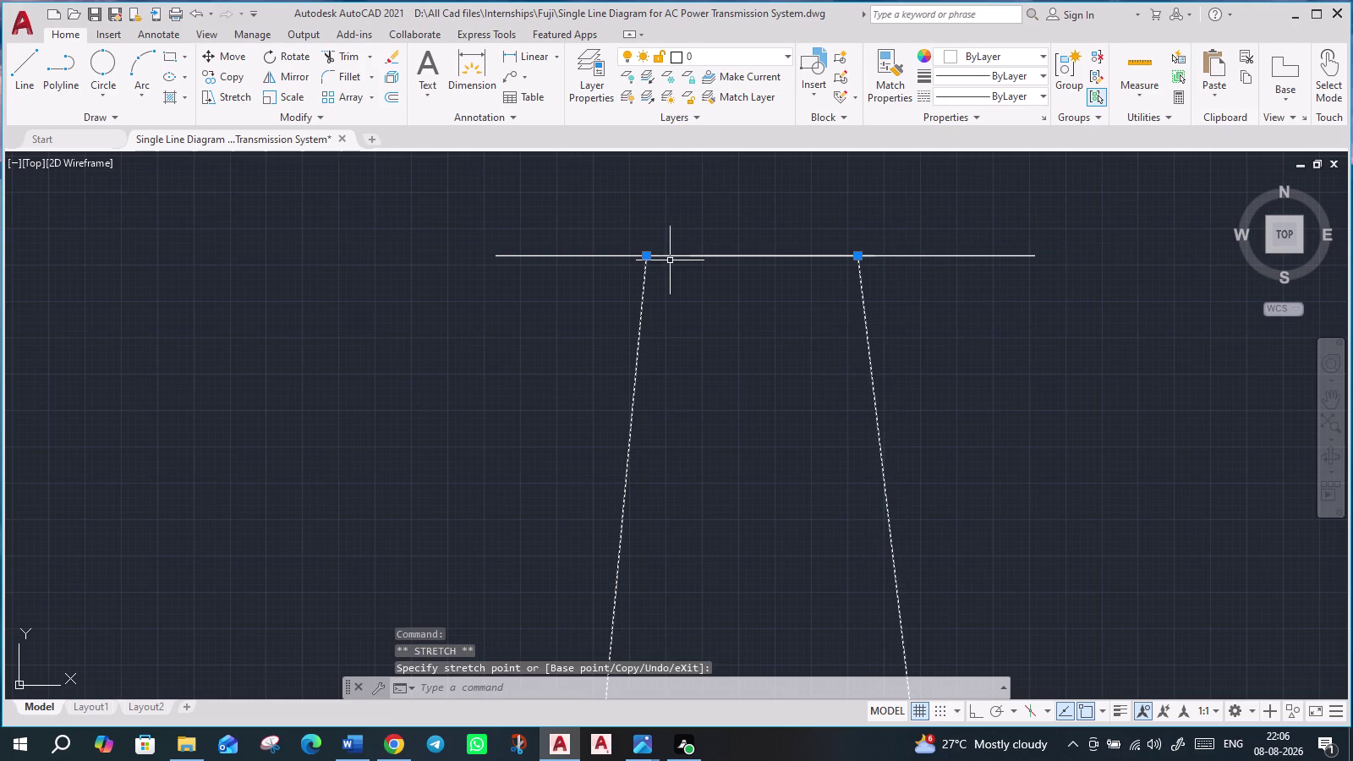
click(647, 258)
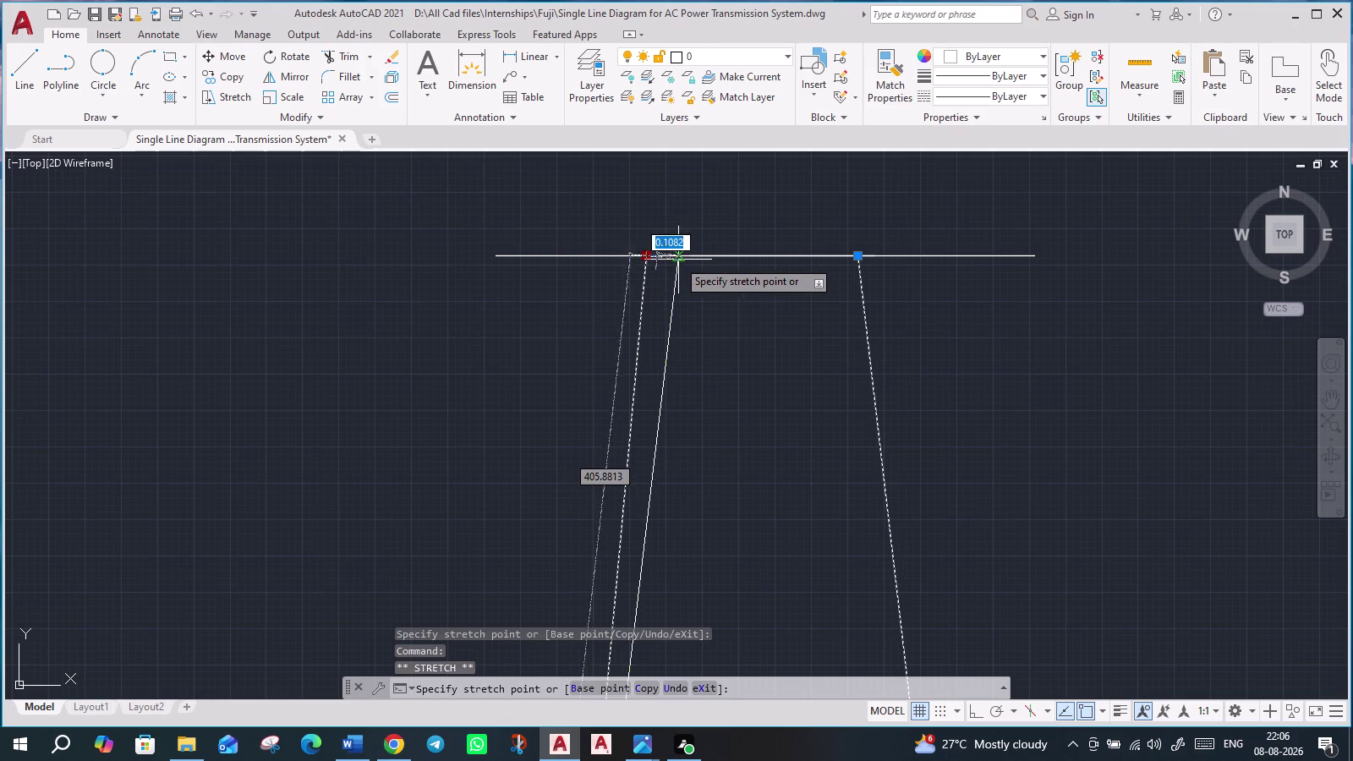
click(679, 260)
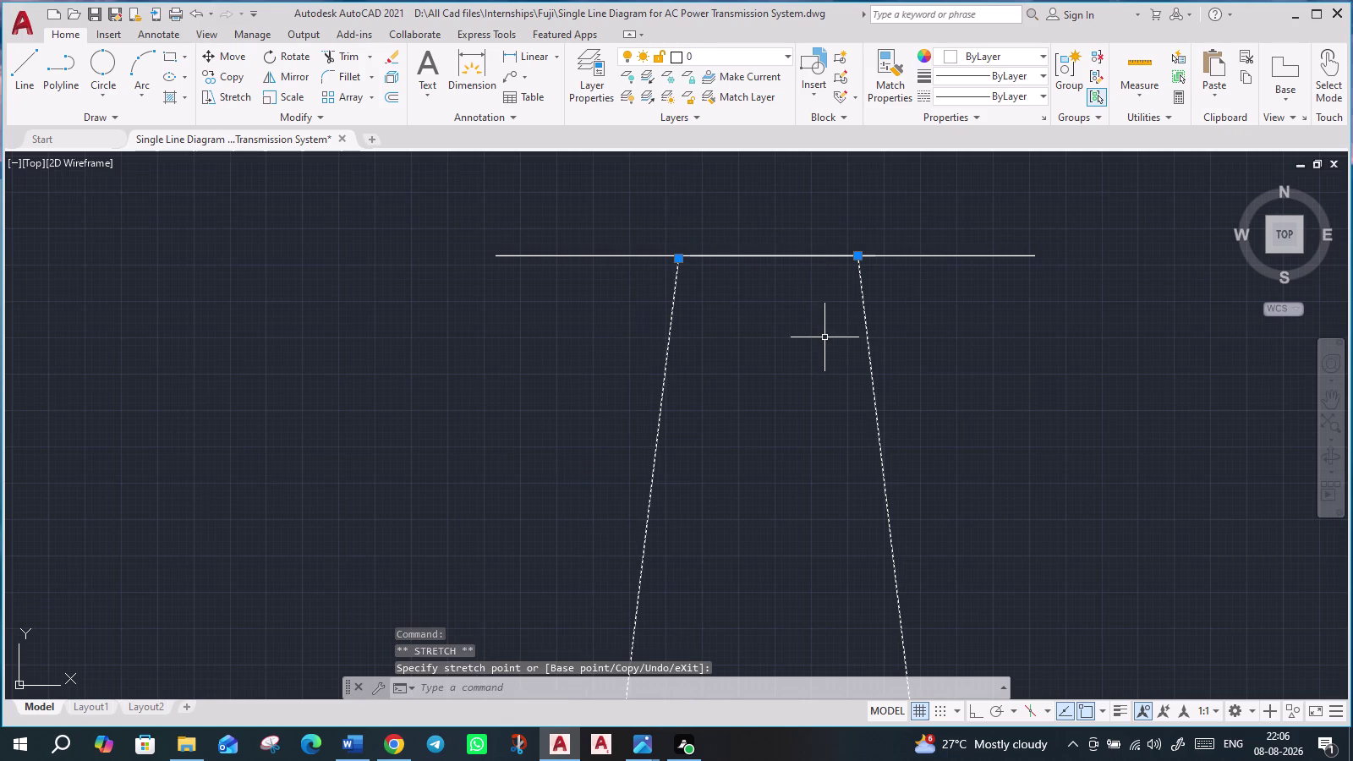
scroll(down, 3)
scroll(down, 3)
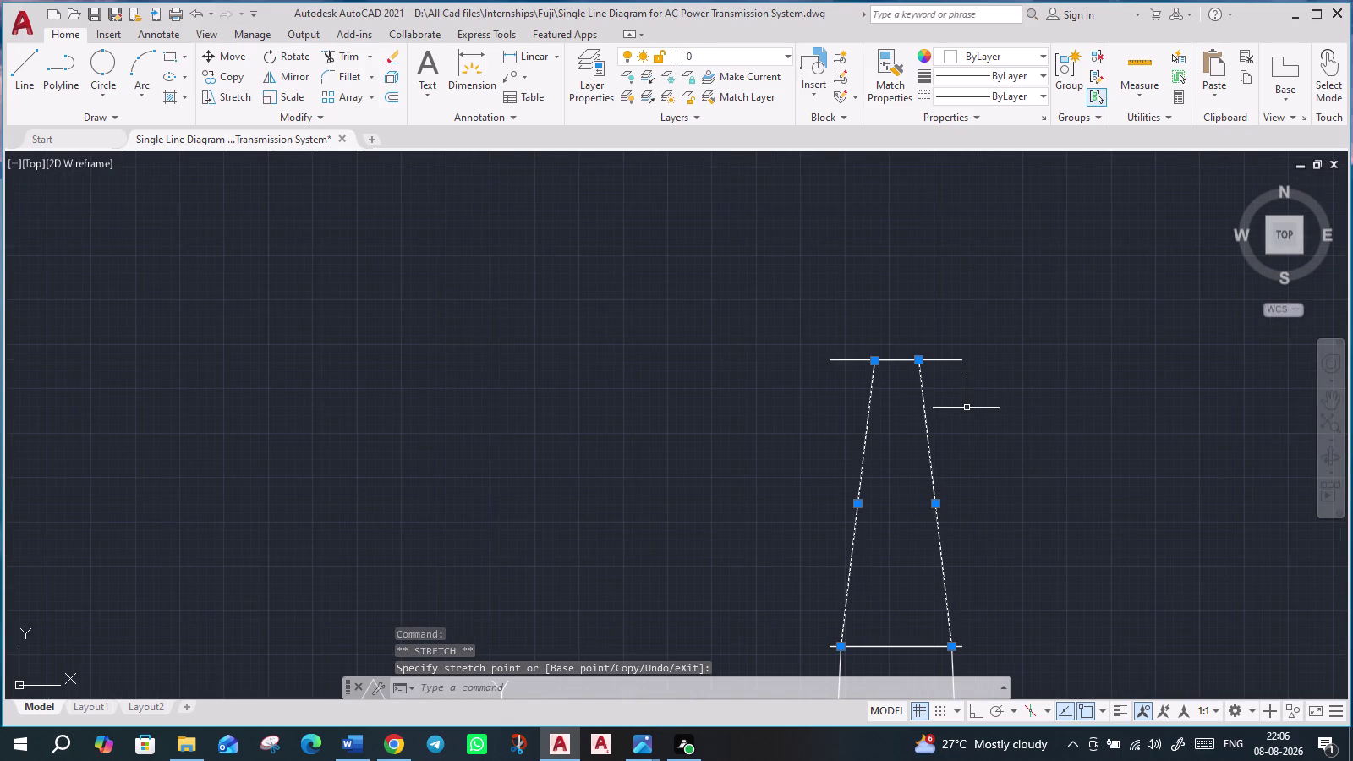
middle_drag(1026, 471, 927, 392)
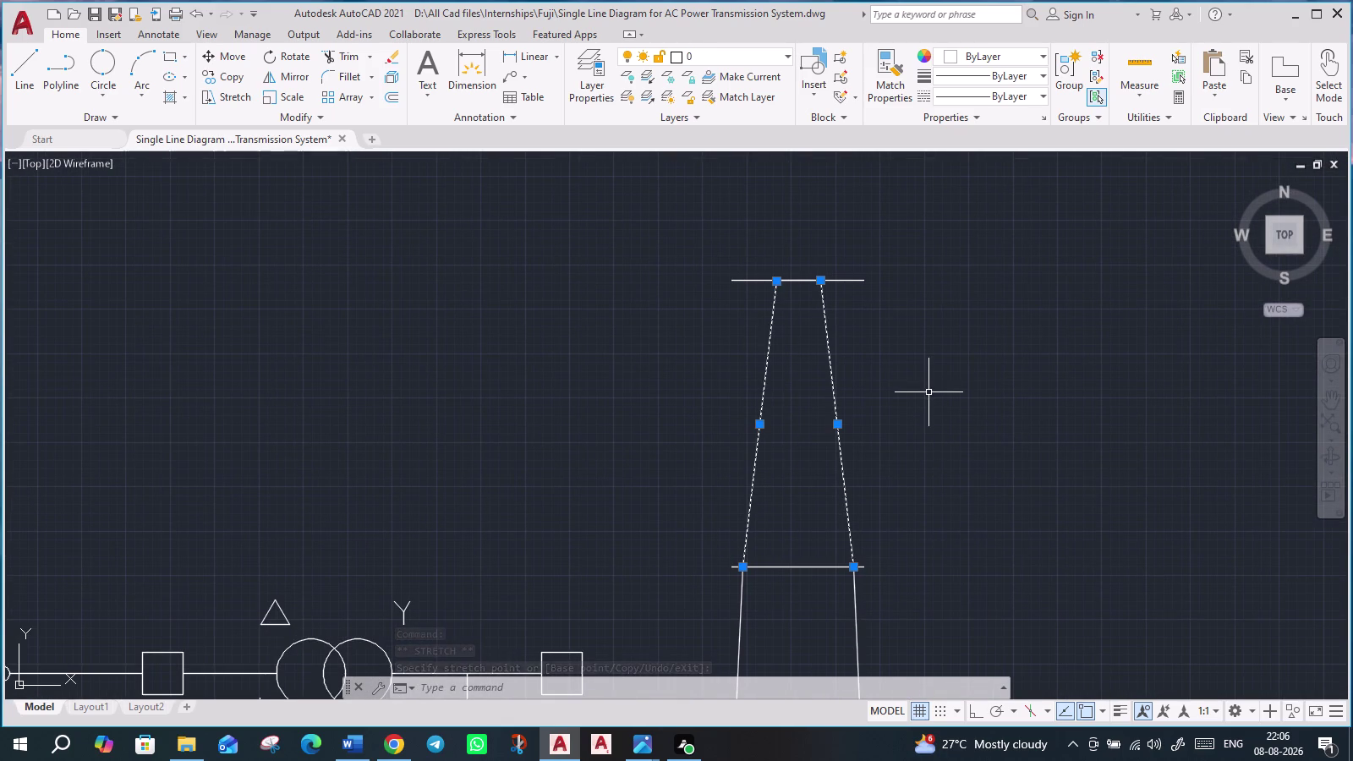
click(777, 281)
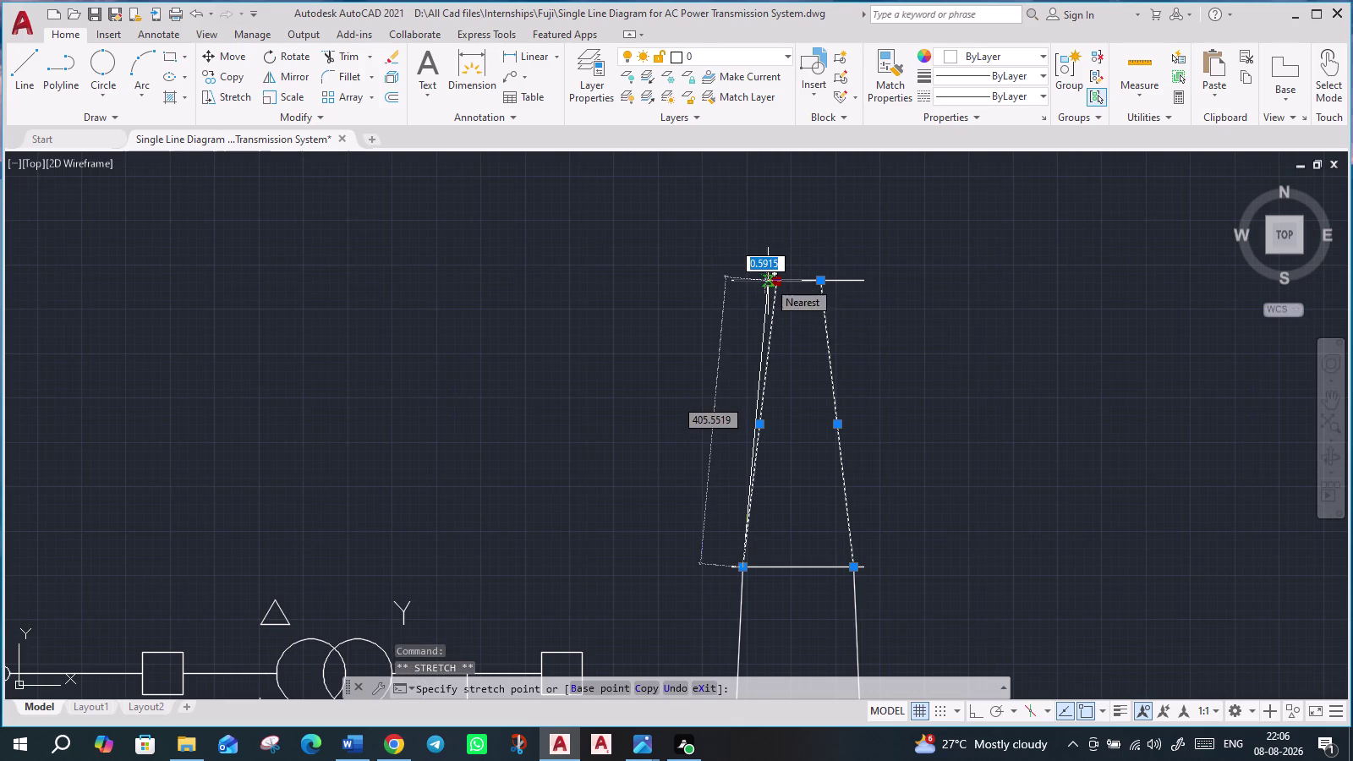
click(769, 281)
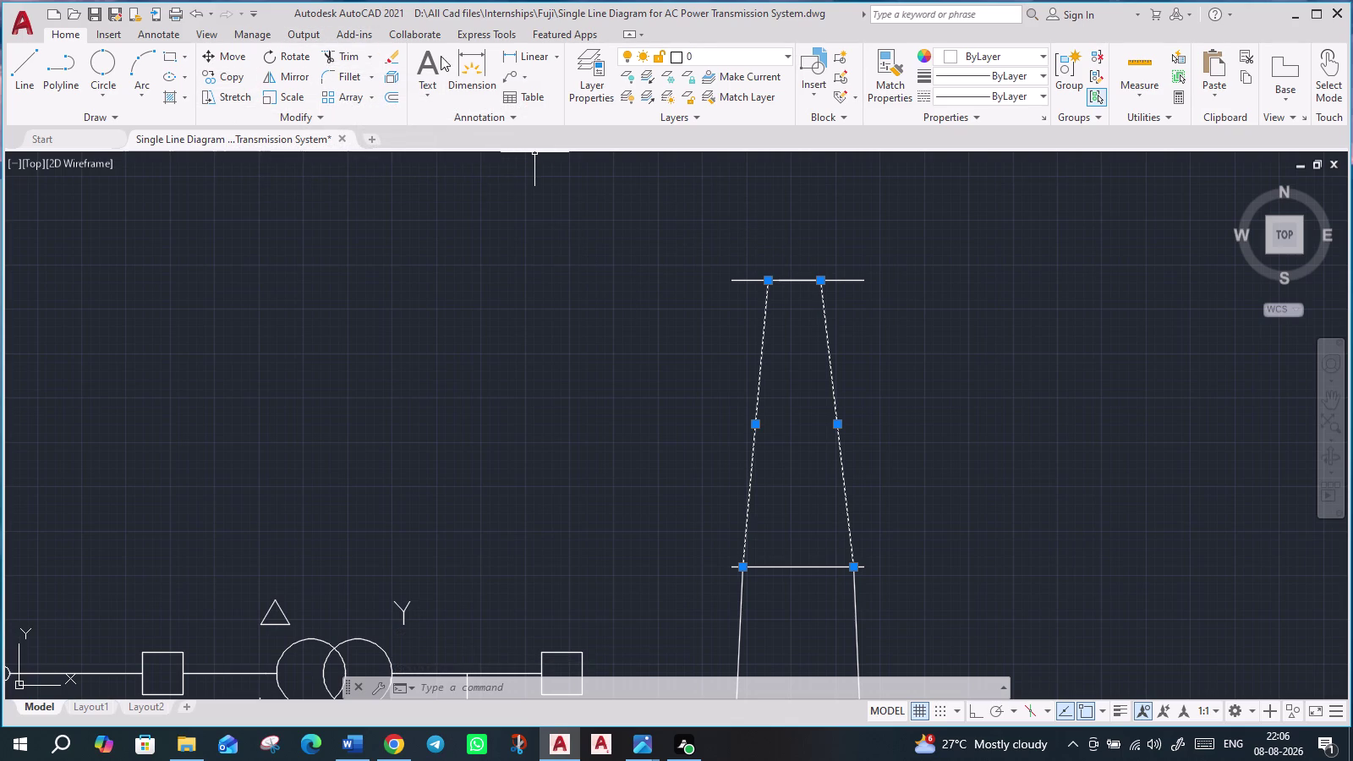
click(354, 54)
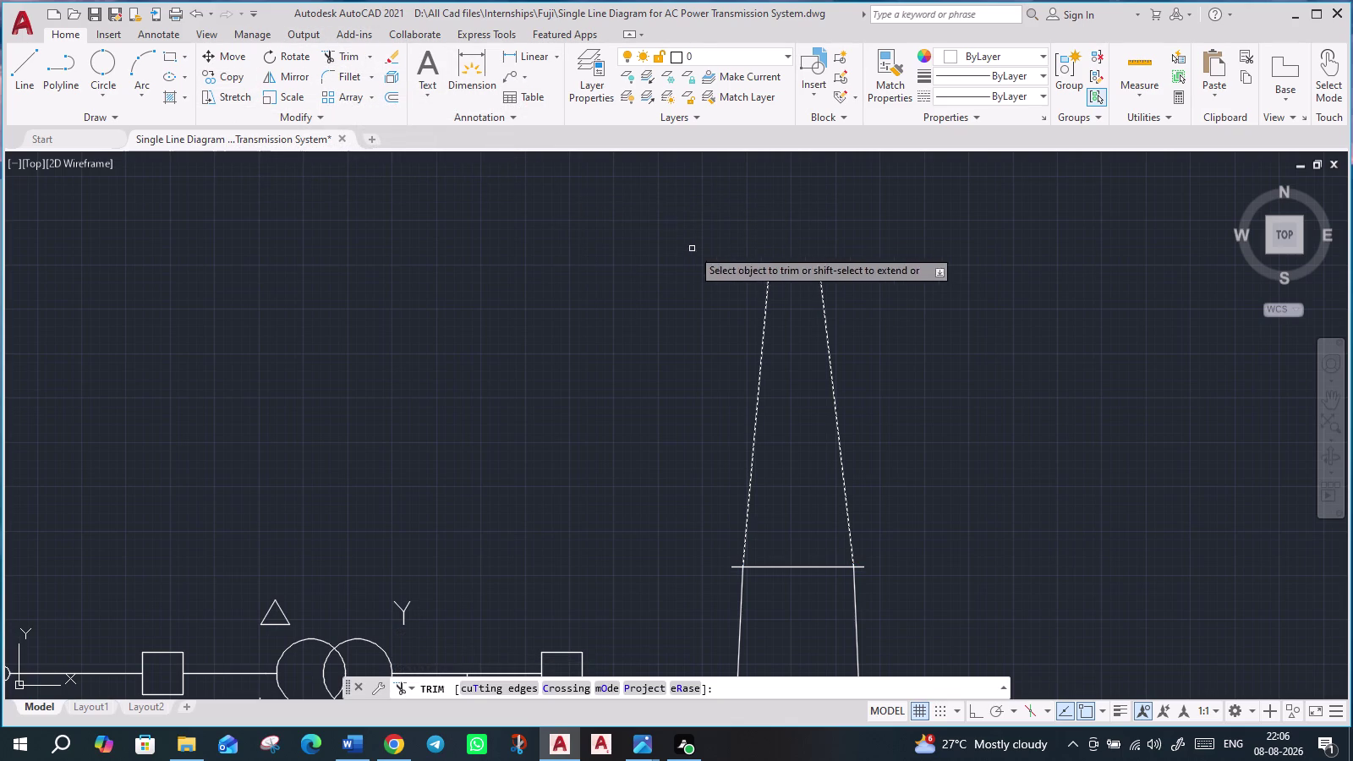
Fence-trim the crossbar overhangs around the tower's upper section.
click(749, 276)
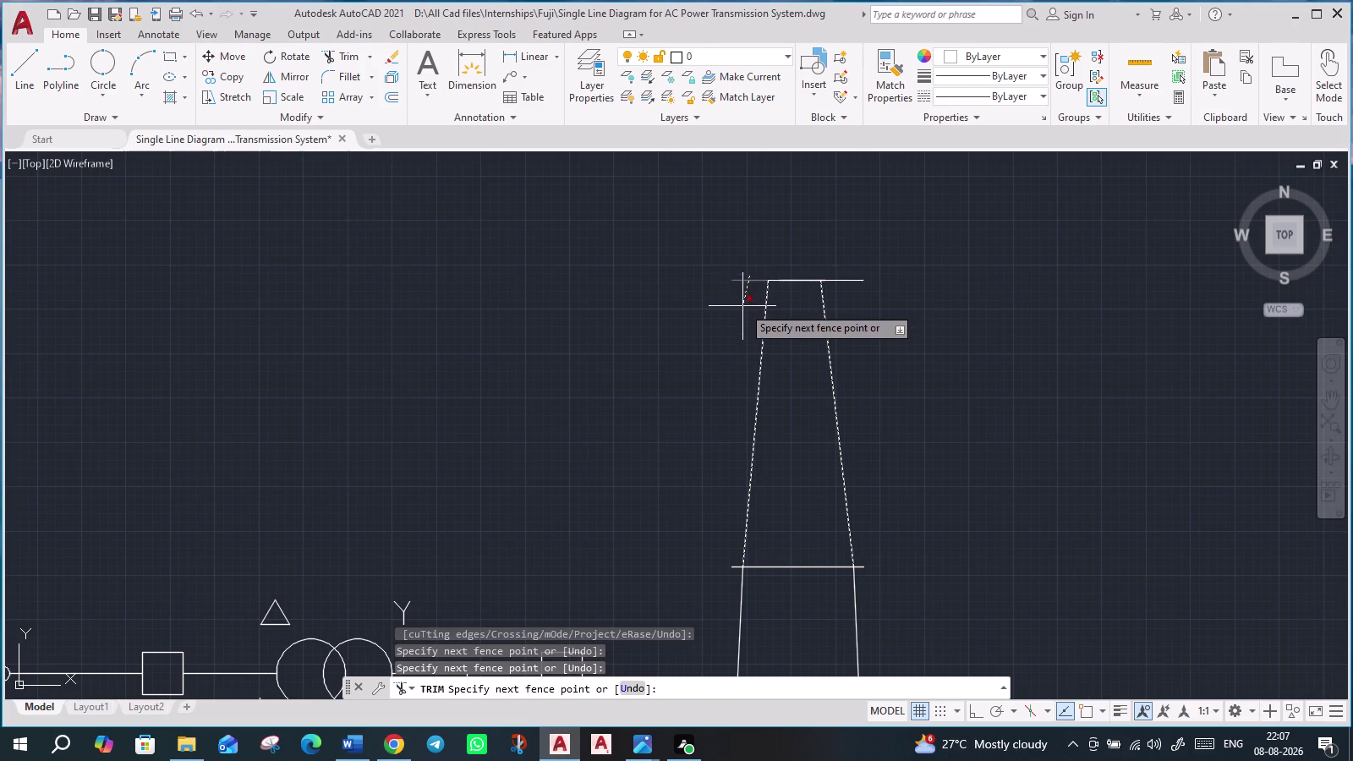
click(742, 306)
click(847, 262)
click(856, 332)
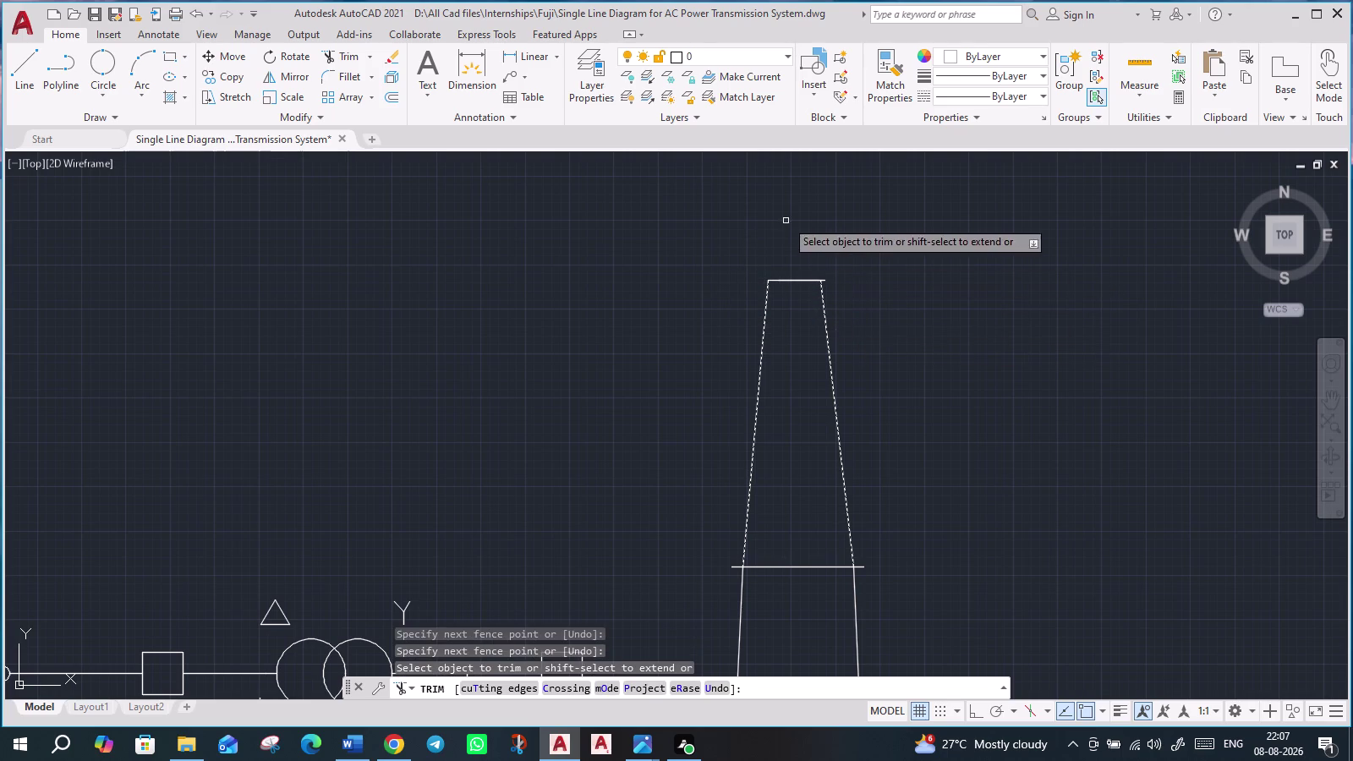
click(792, 252)
click(794, 334)
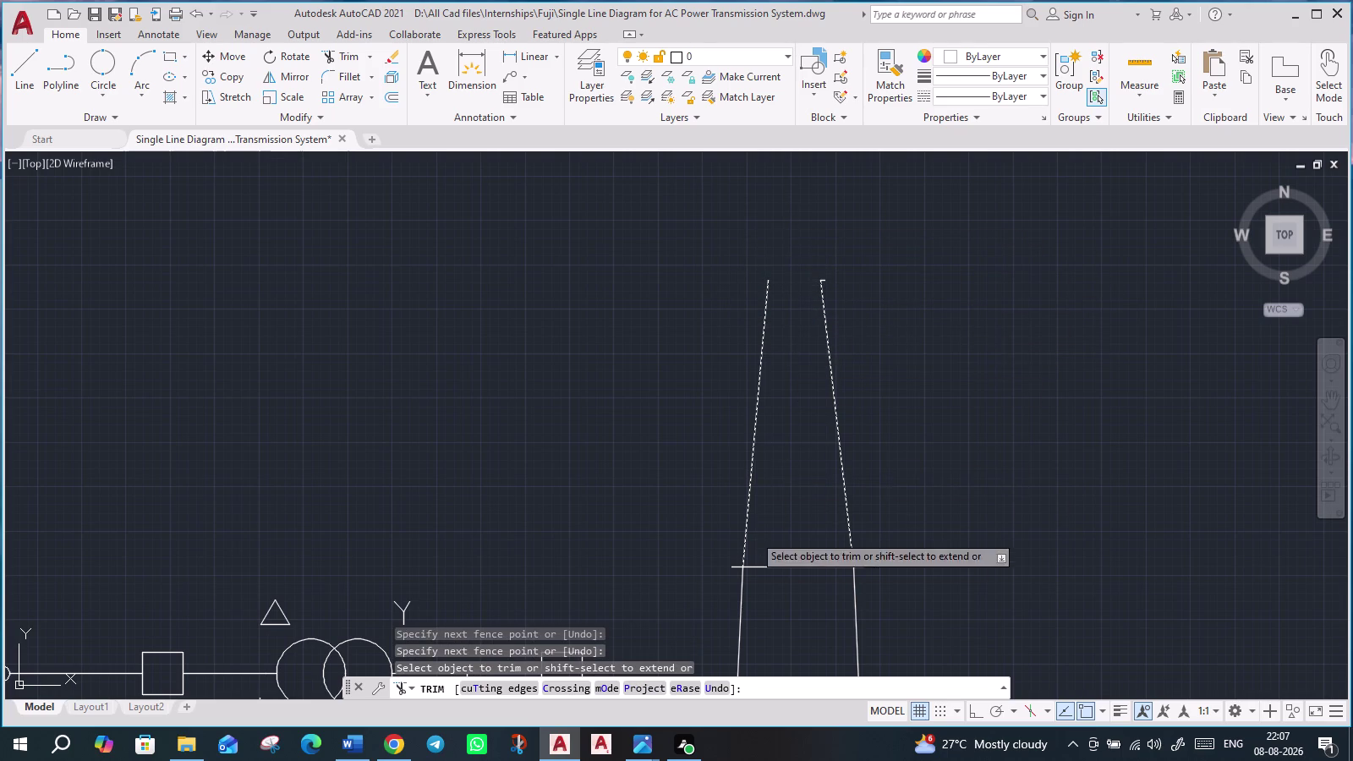
scroll(up, 3)
click(775, 281)
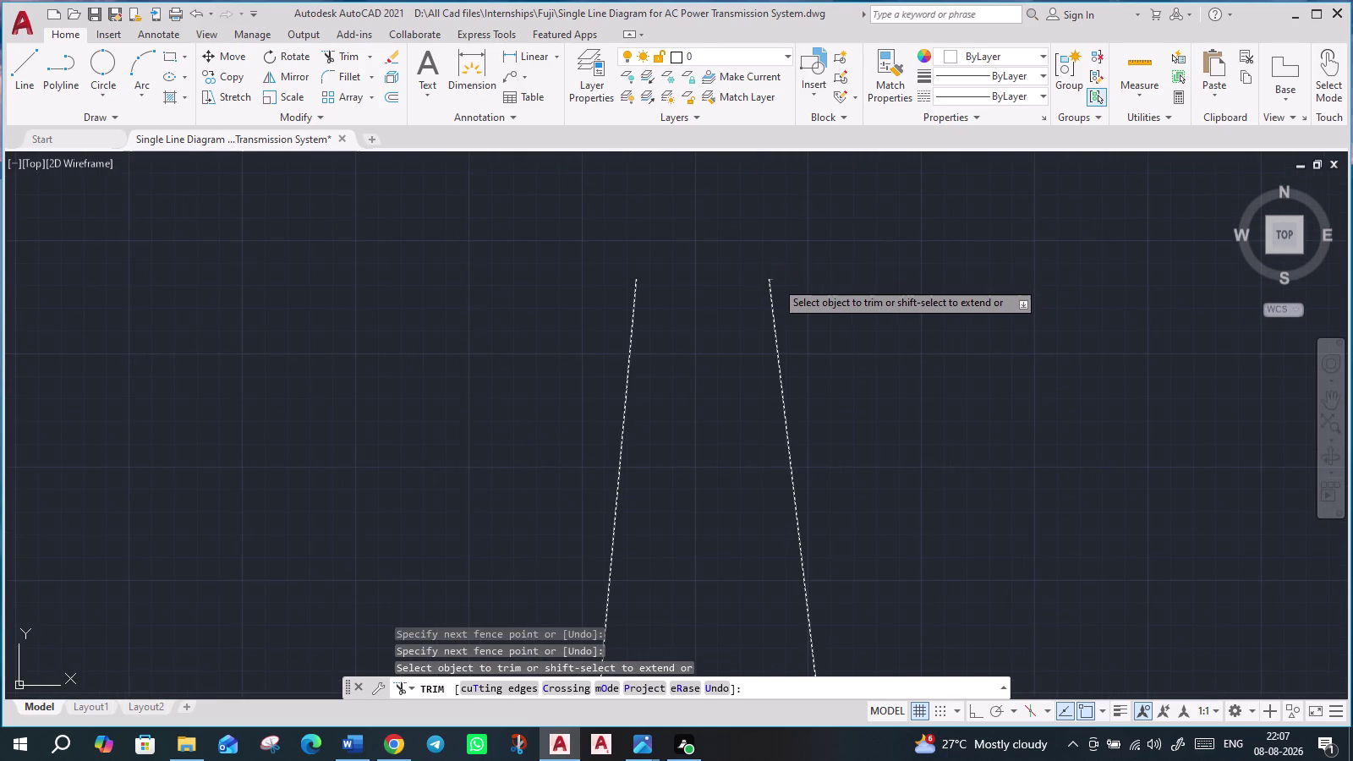
Trim the remaining crossbar overhangs on the left and right sides.
scroll(down, 3)
scroll(down, 3)
scroll(up, 3)
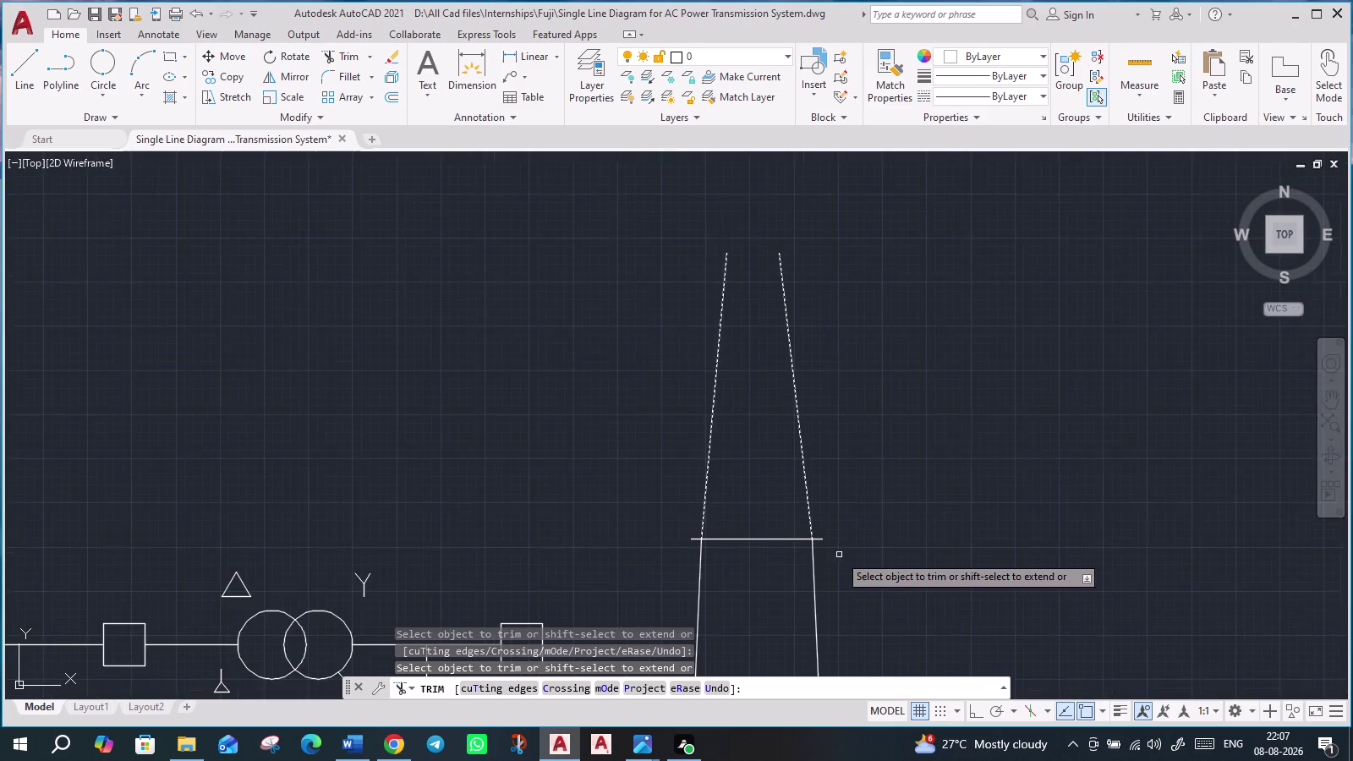
scroll(up, 3)
click(801, 519)
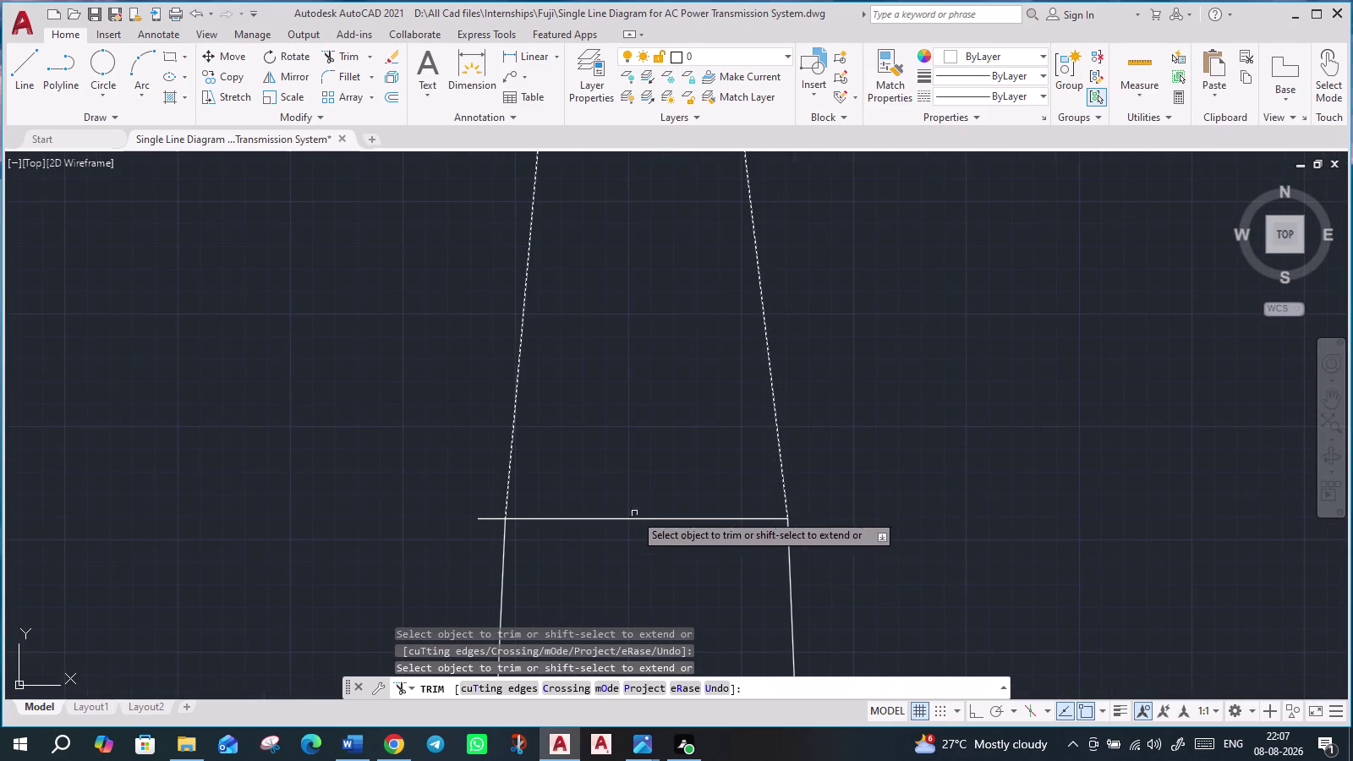
click(480, 535)
click(493, 504)
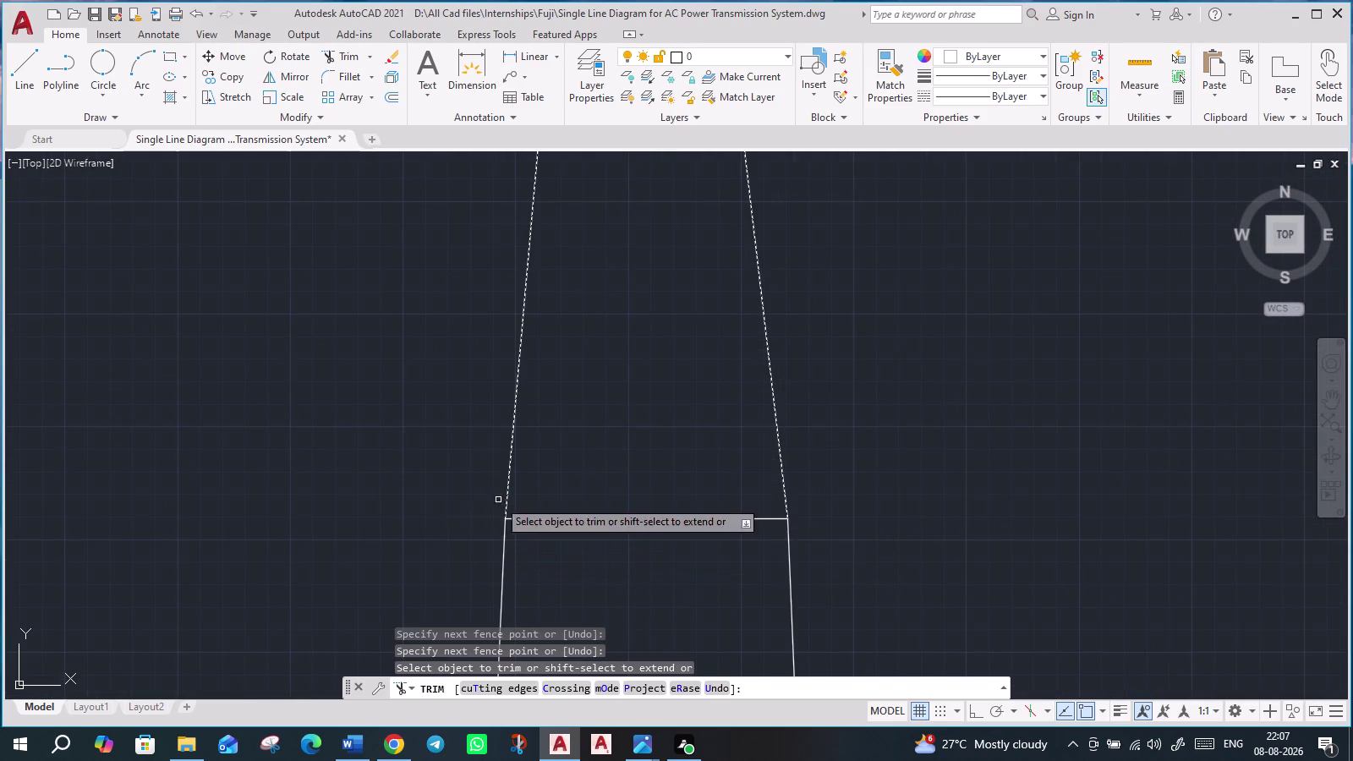
scroll(down, 3)
scroll(down, 3)
middle_drag(757, 511, 744, 486)
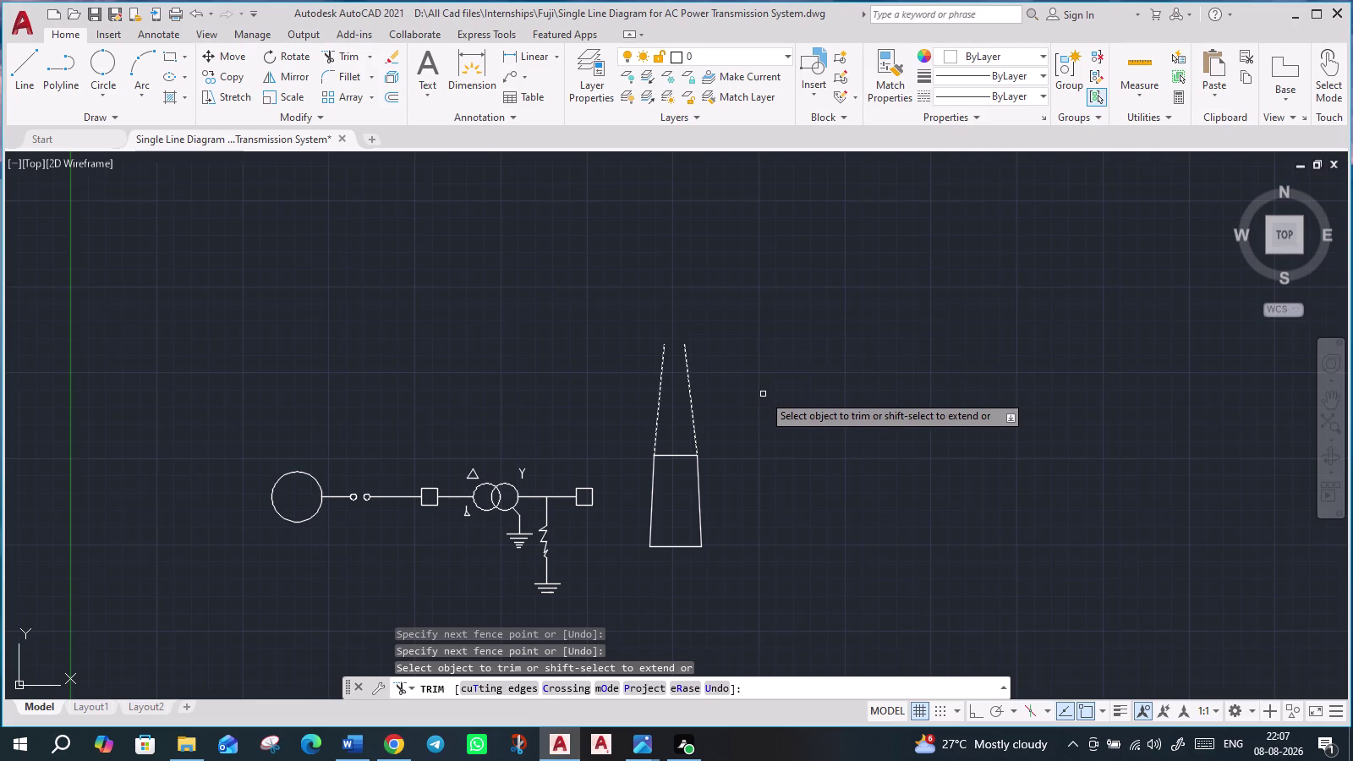
key(Escape)
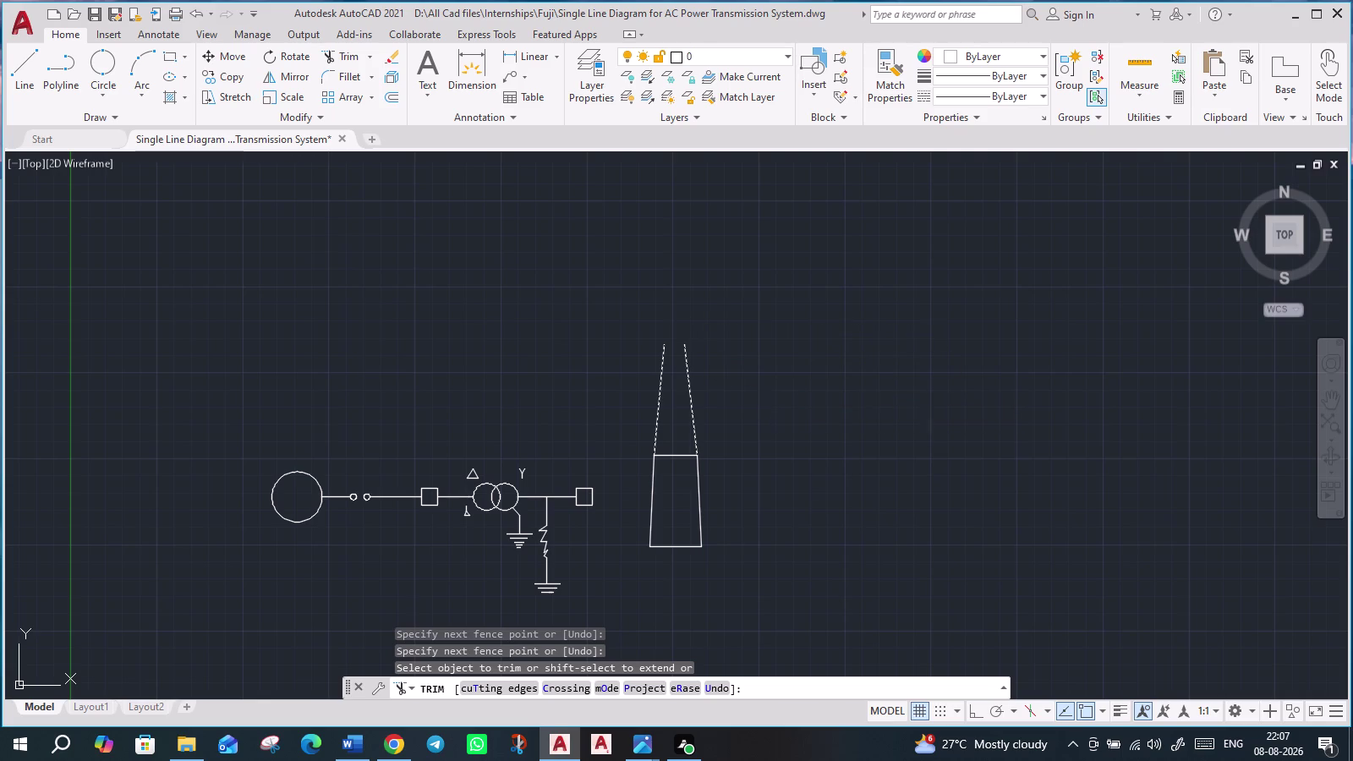
Draw the cap line joining the top ends of the tower's left and right sides.
key(l)
key(Return)
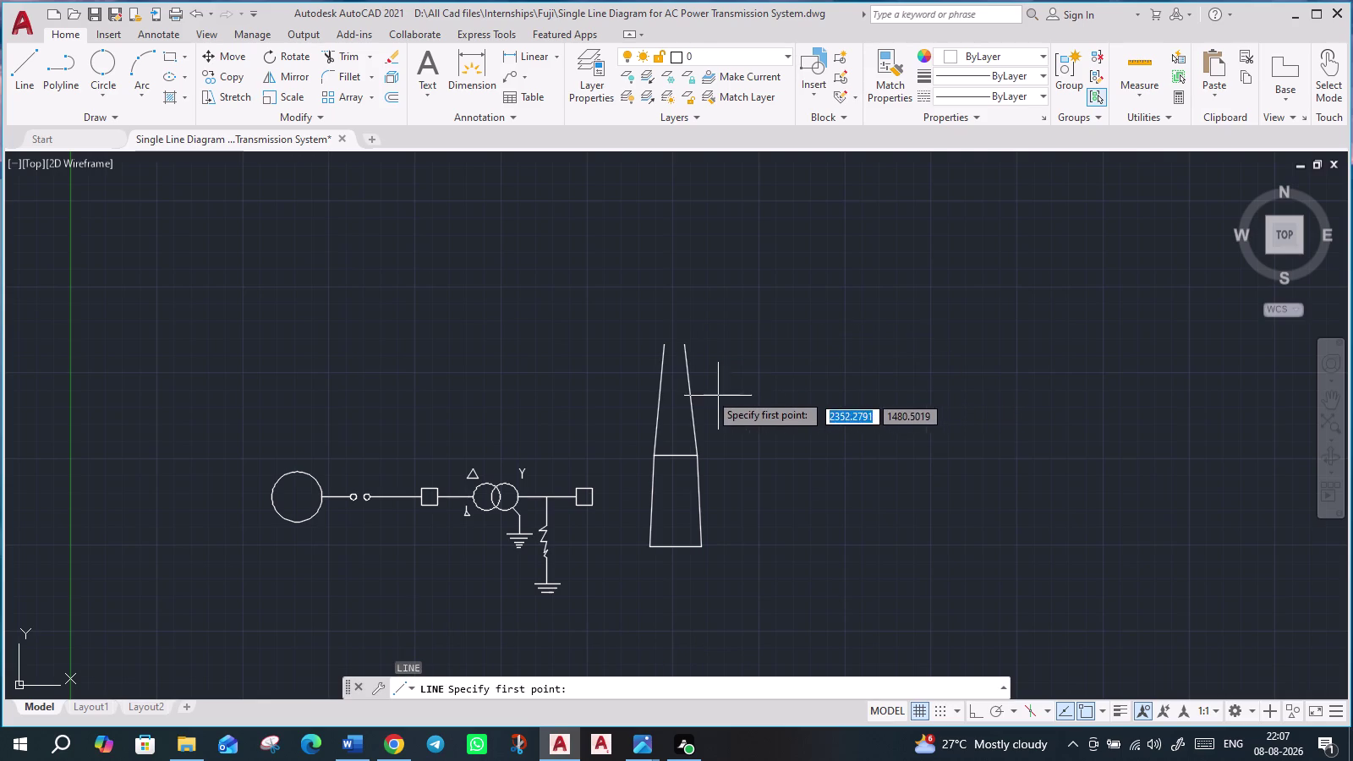
scroll(up, 3)
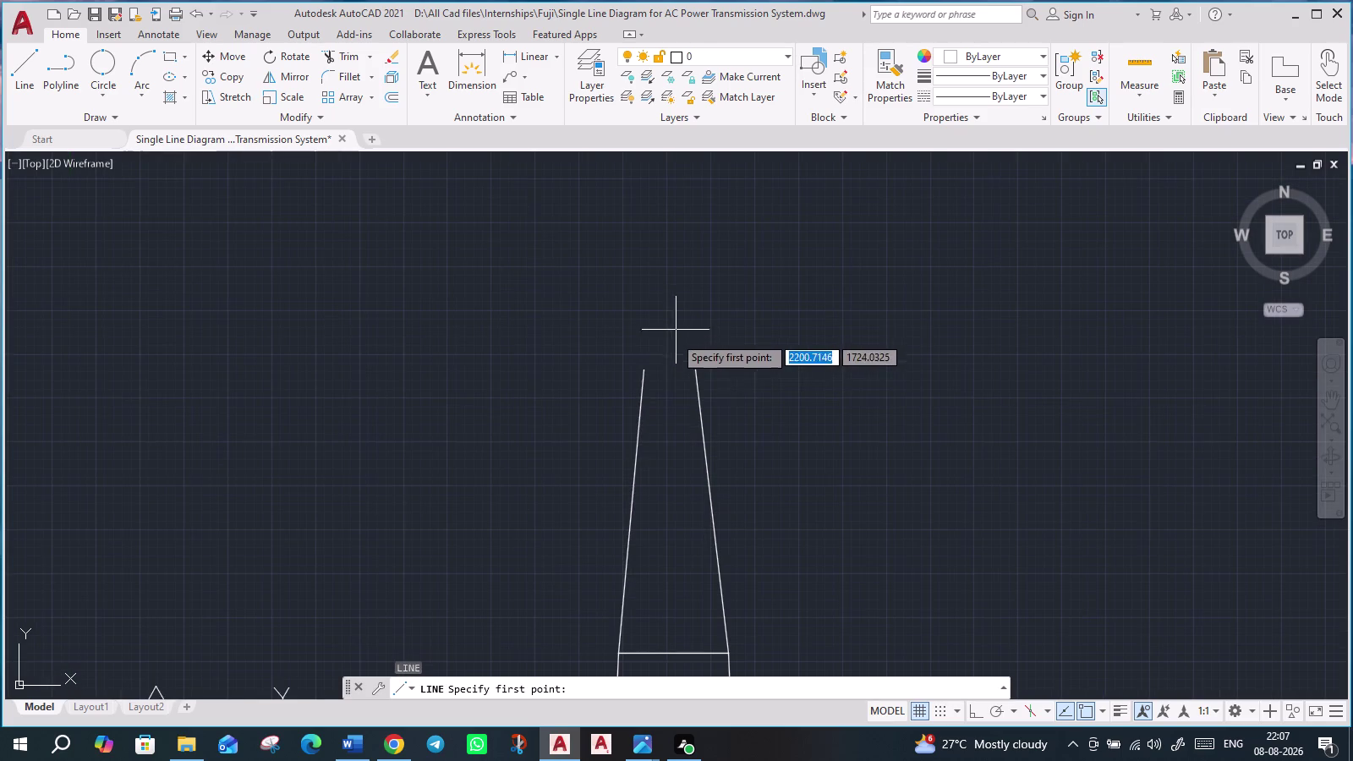
click(645, 374)
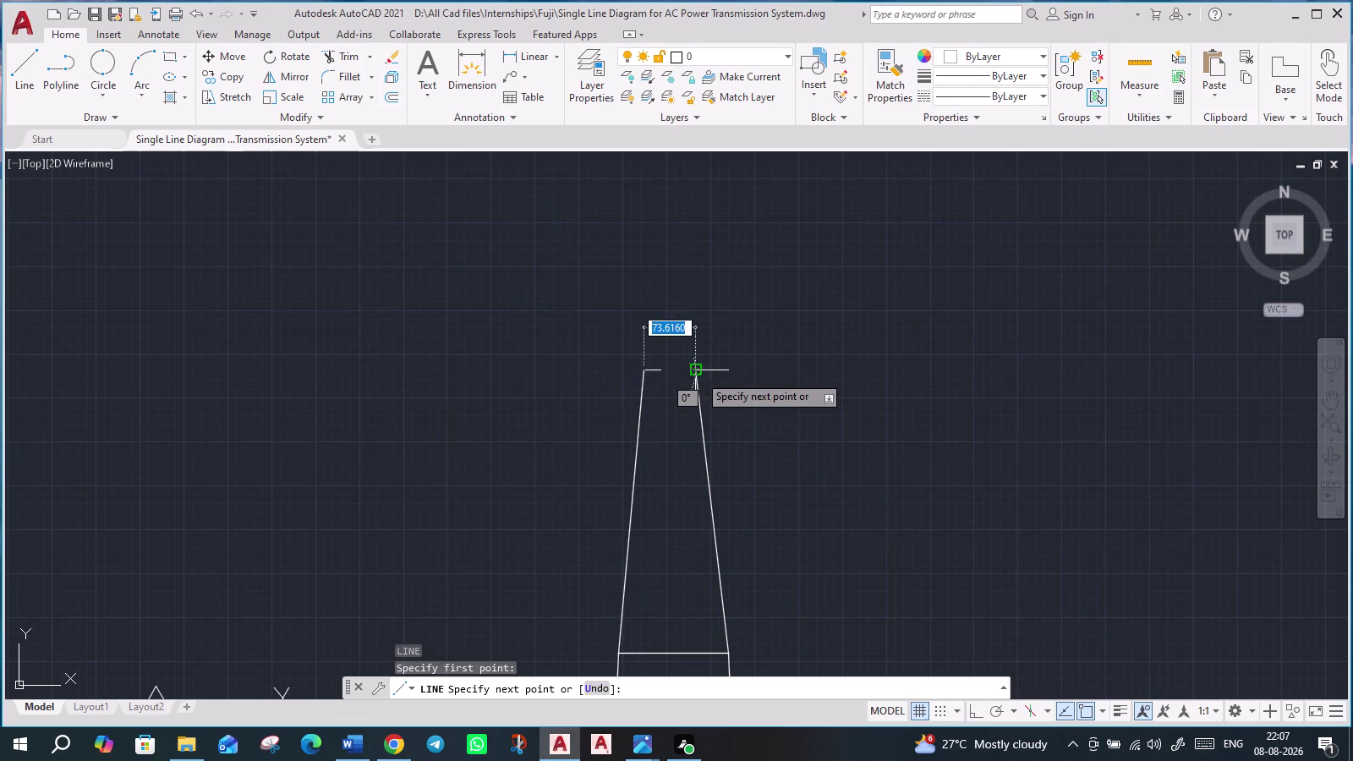
click(699, 375)
key(Escape)
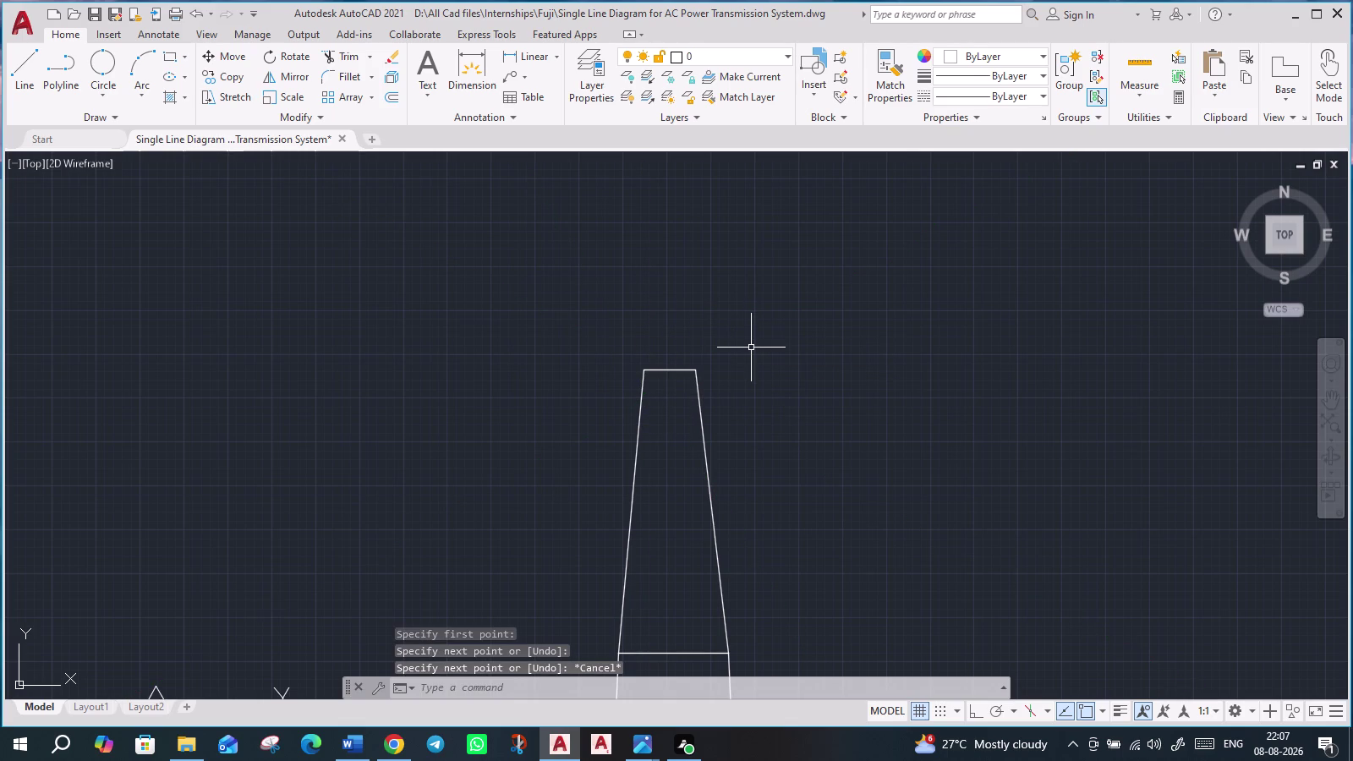
scroll(down, 3)
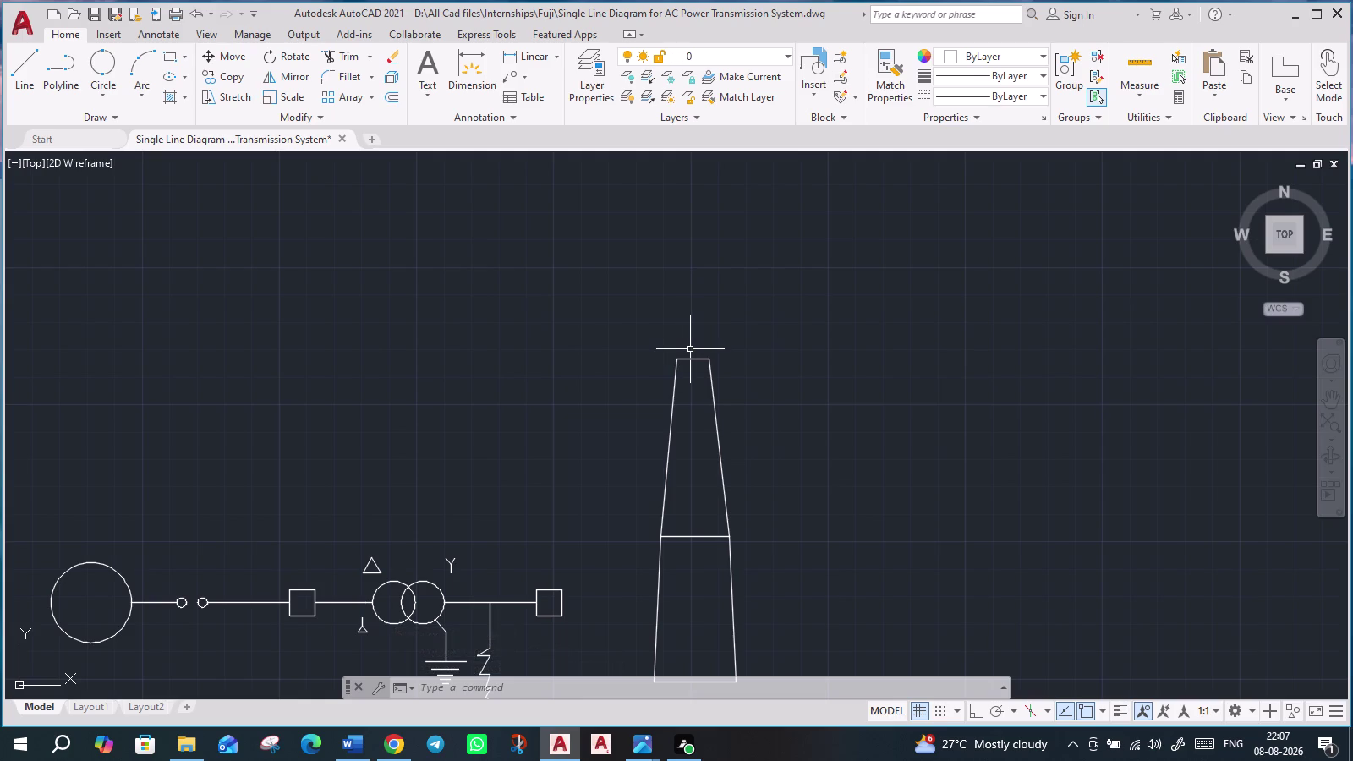
key(l)
key(Return)
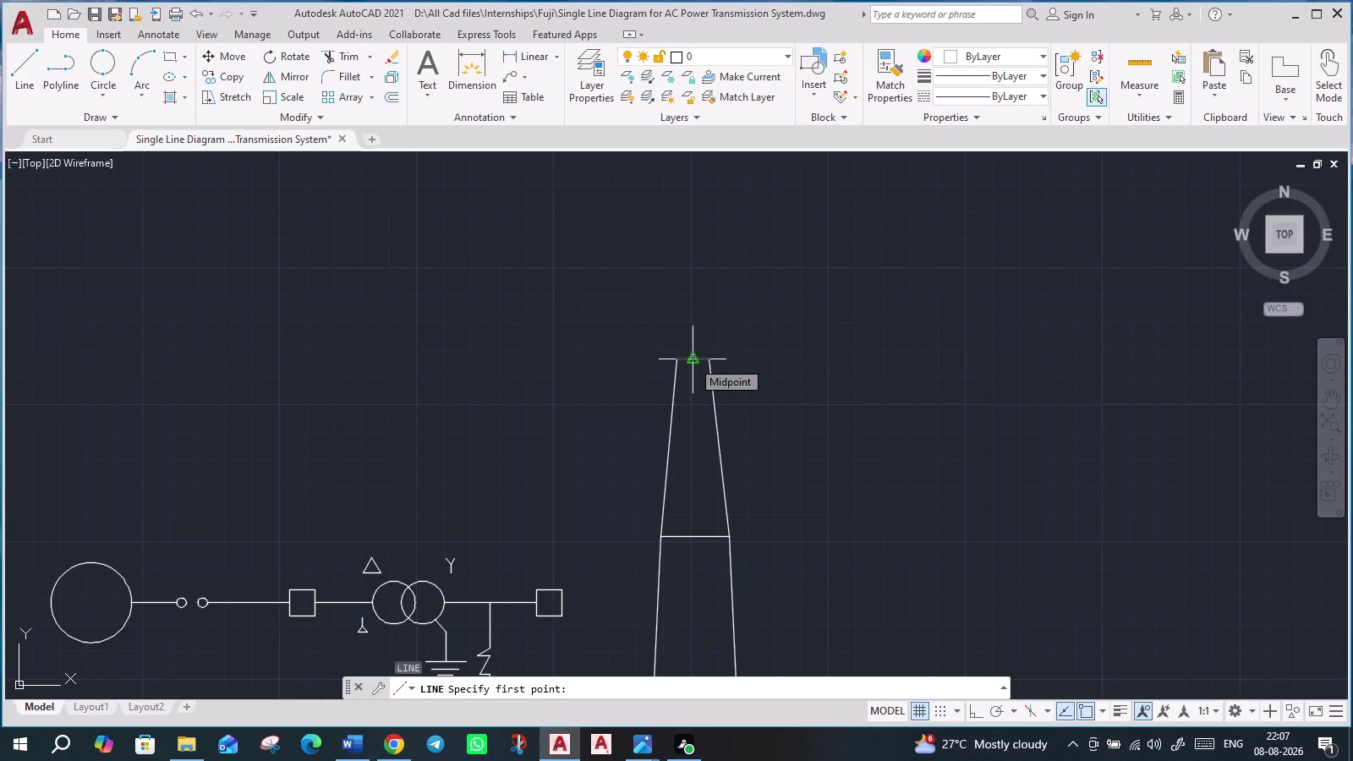
Draw a guide line from the cap's midpoint, then a sloping side up to the peak.
click(695, 292)
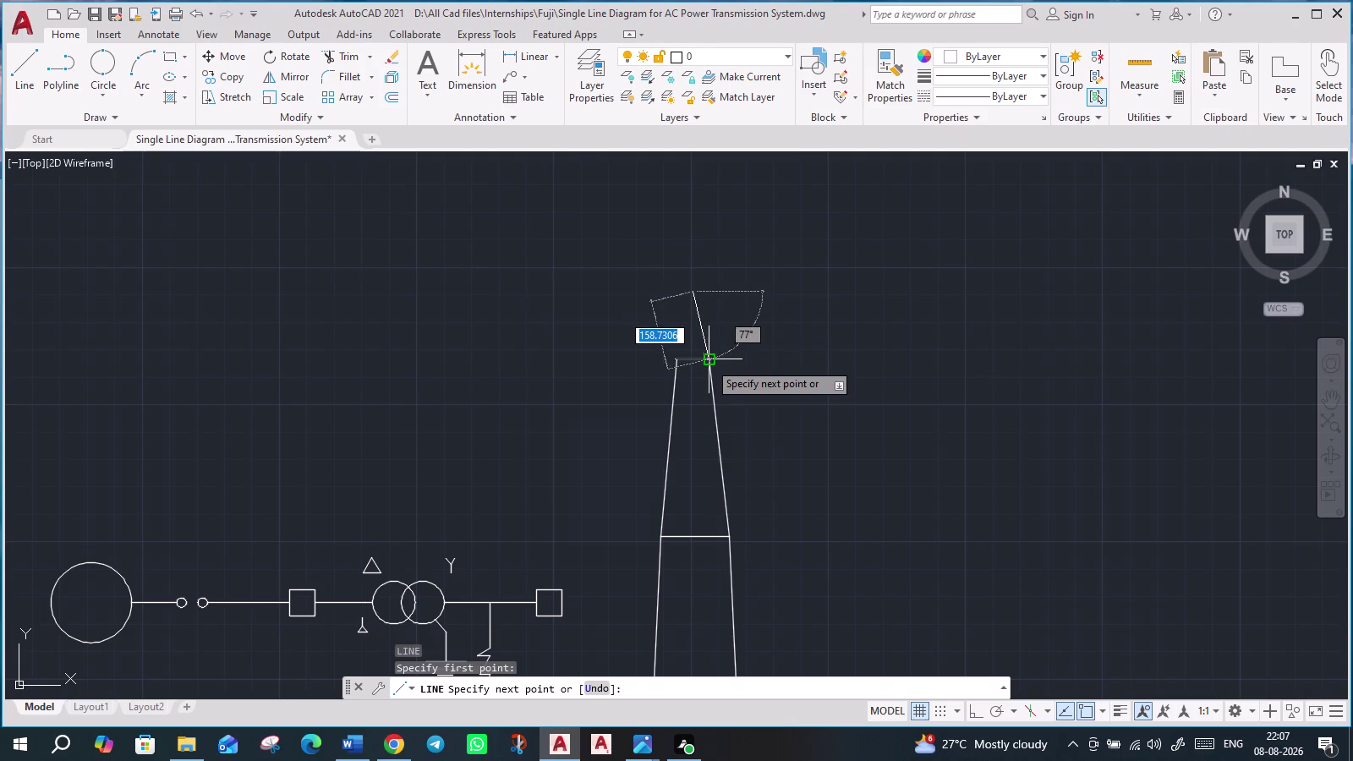
click(709, 362)
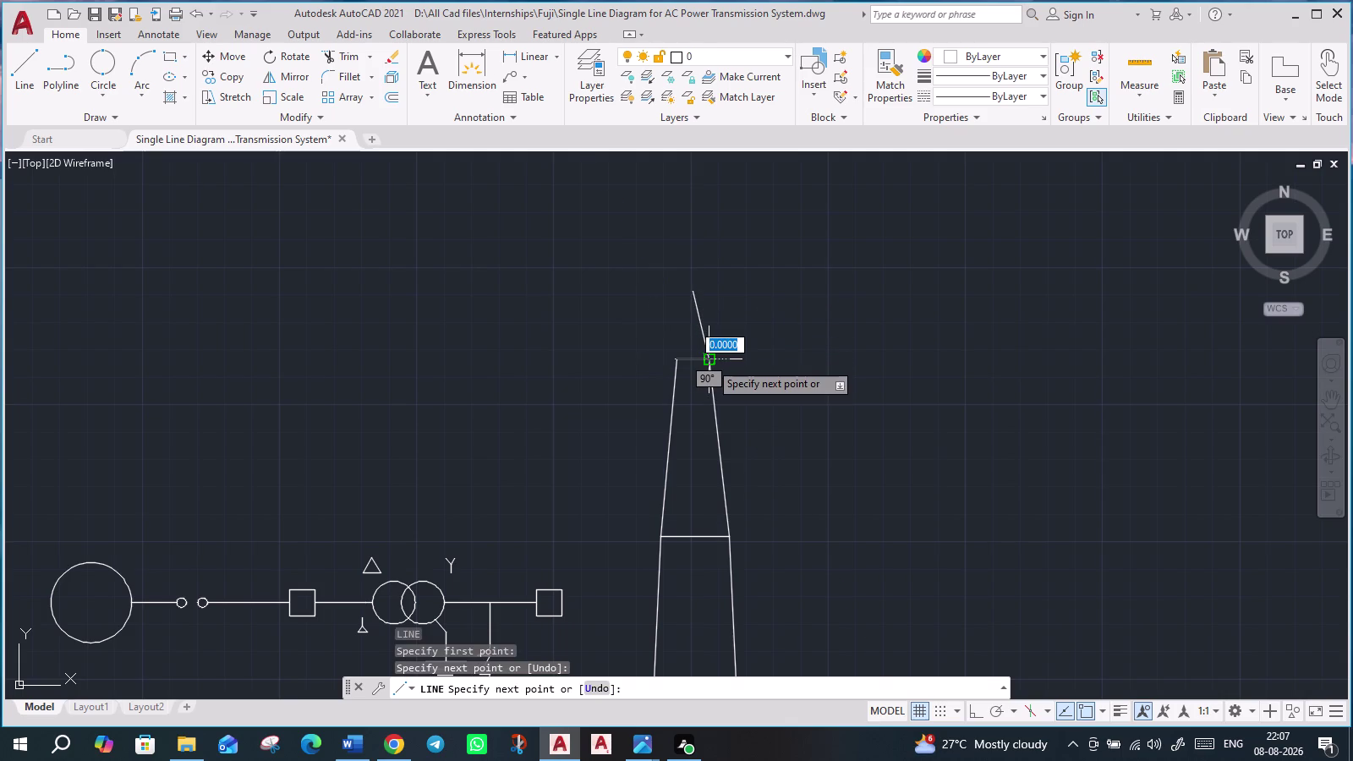
key(Escape)
key(l)
key(Return)
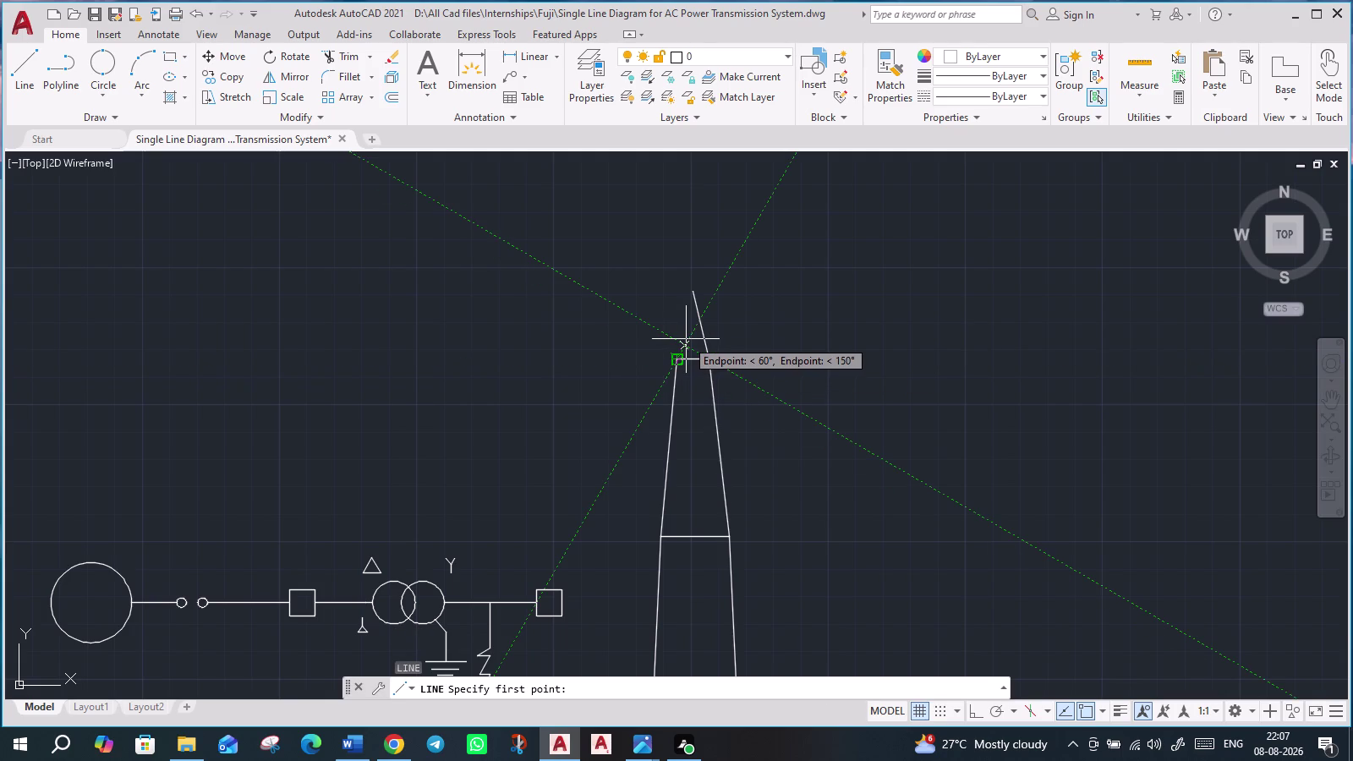
click(692, 297)
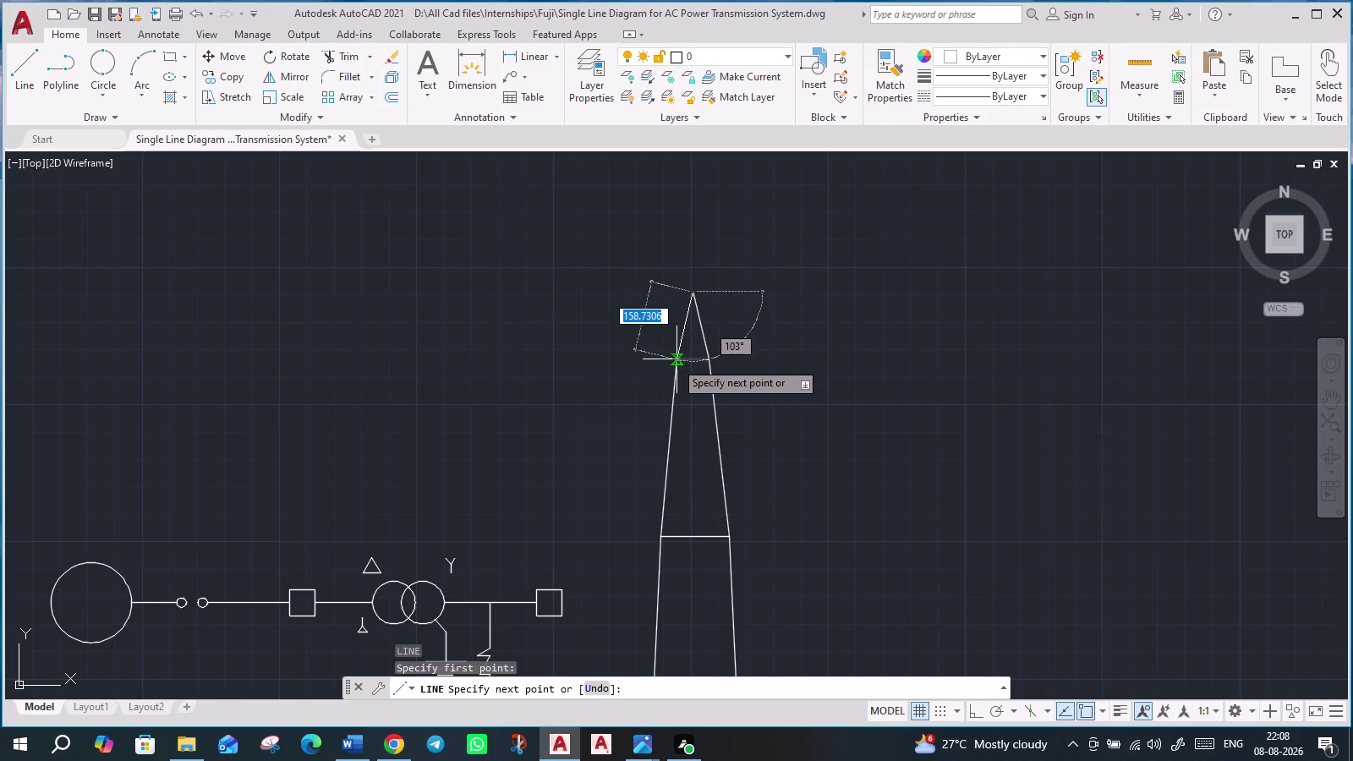
scroll(up, 3)
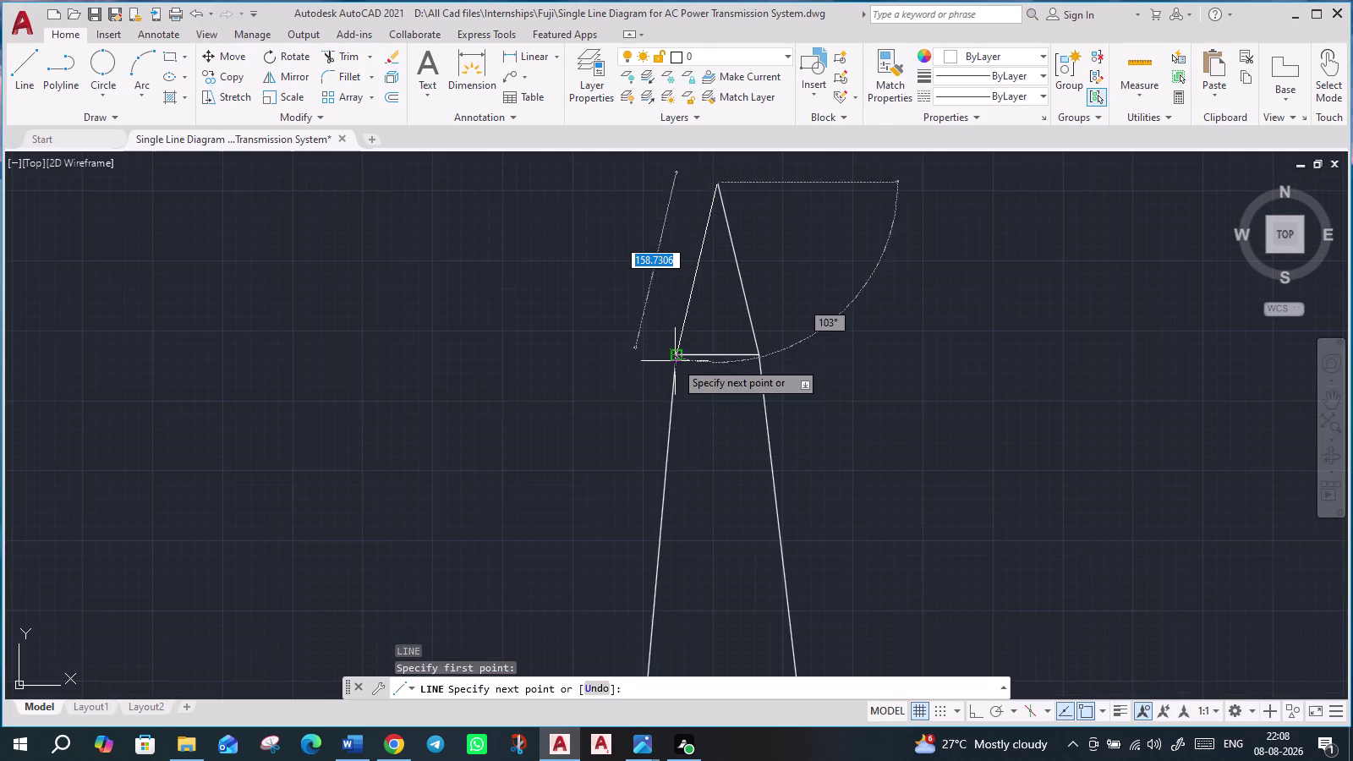
click(675, 361)
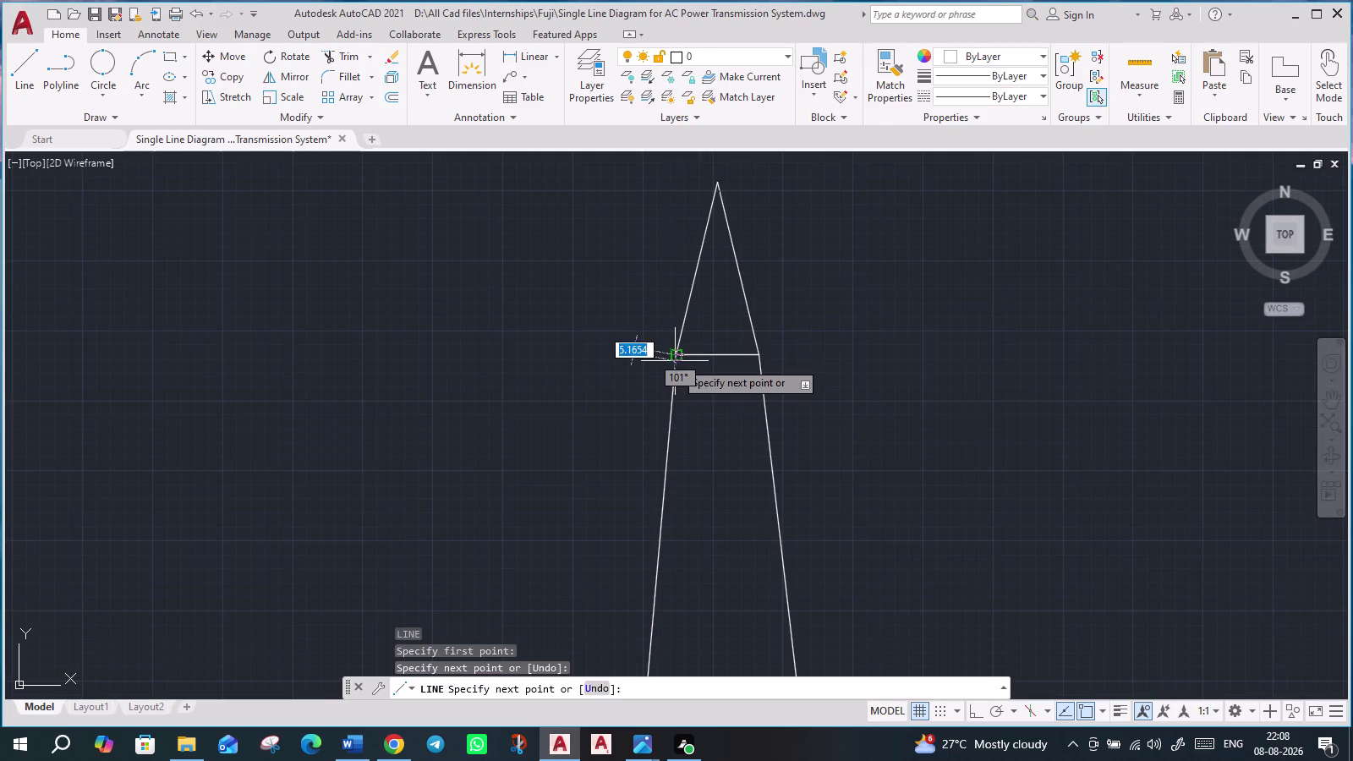
key(Escape)
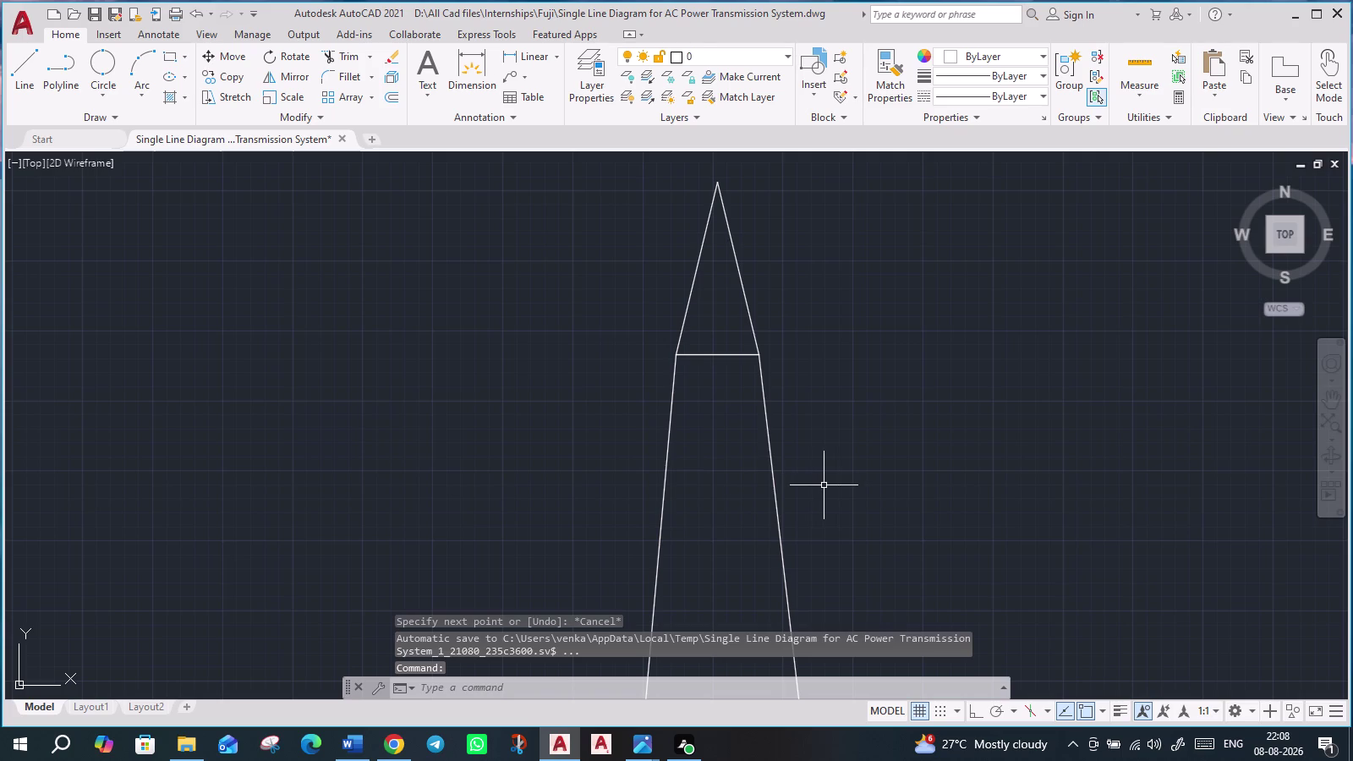
scroll(down, 3)
scroll(down, 3)
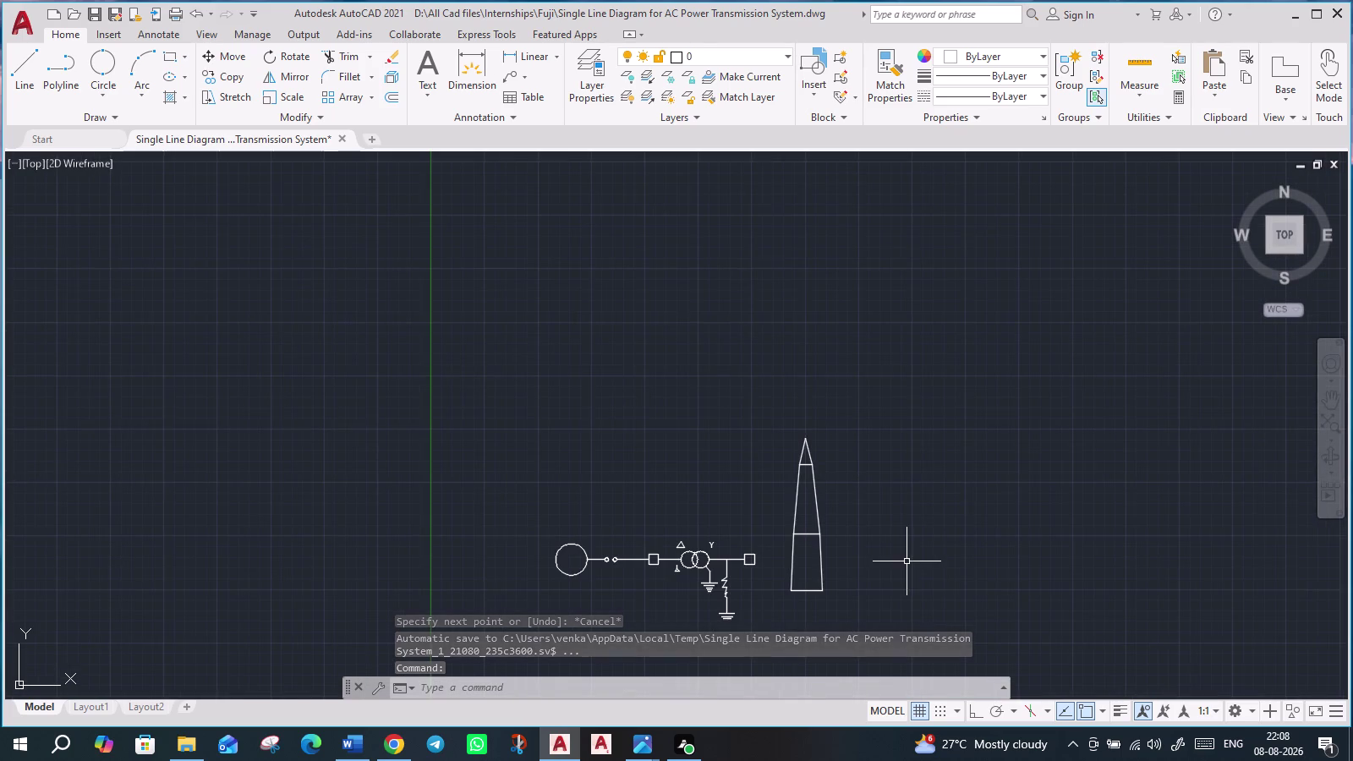
middle_drag(907, 555, 848, 454)
scroll(up, 3)
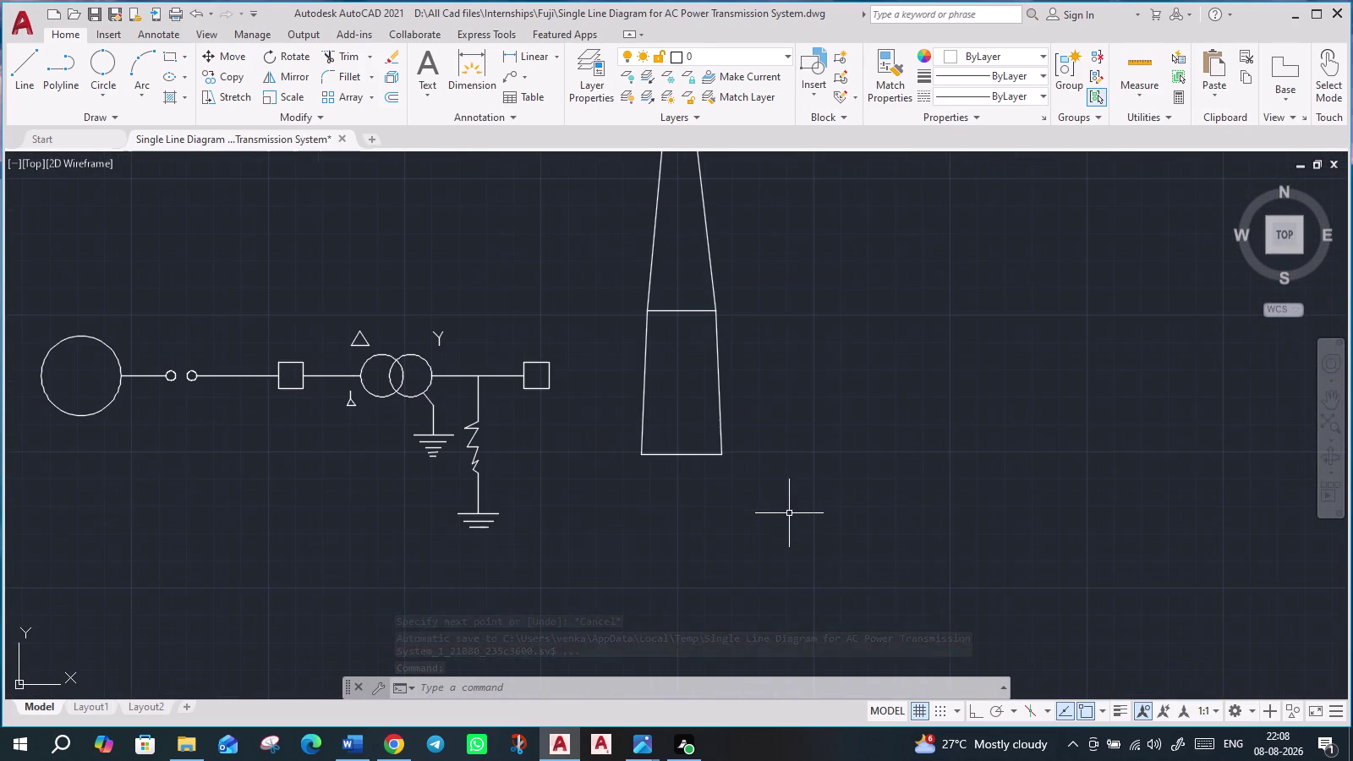
middle_drag(839, 524, 865, 615)
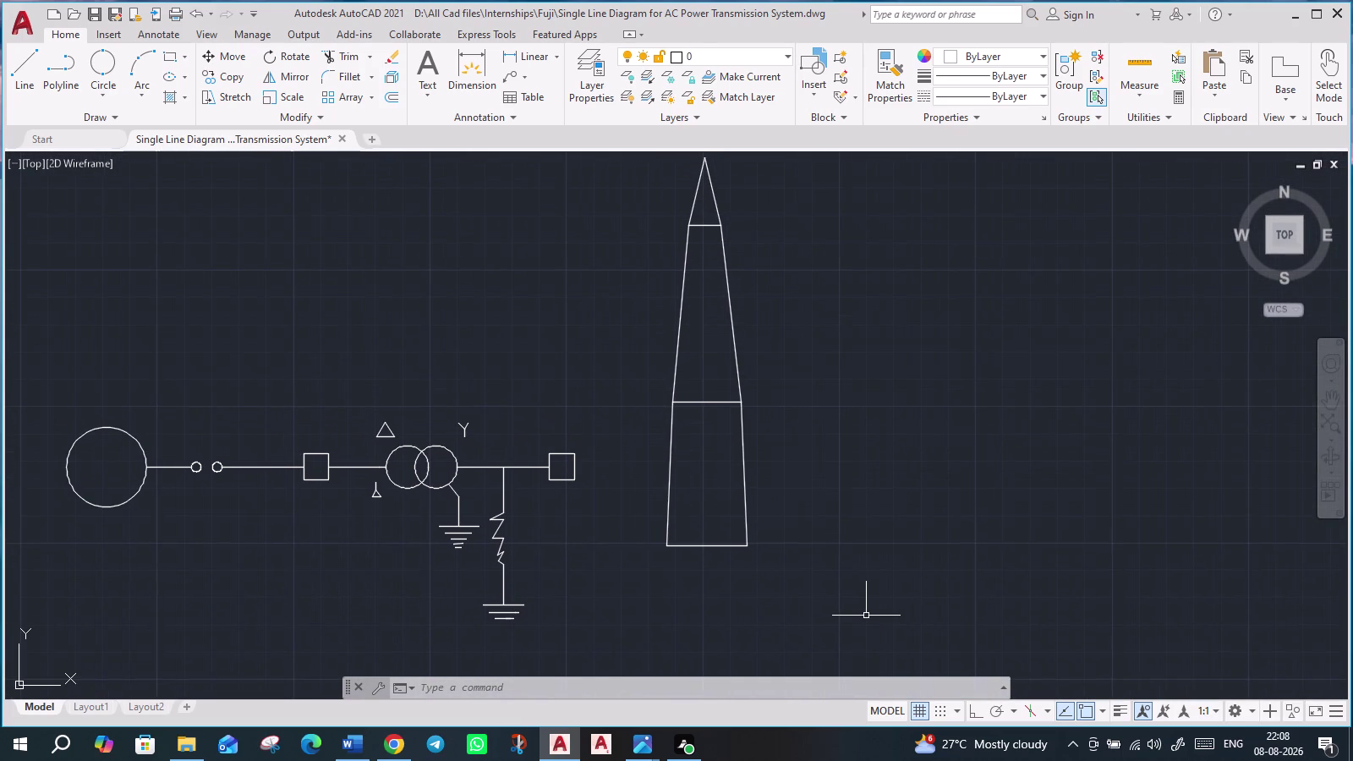